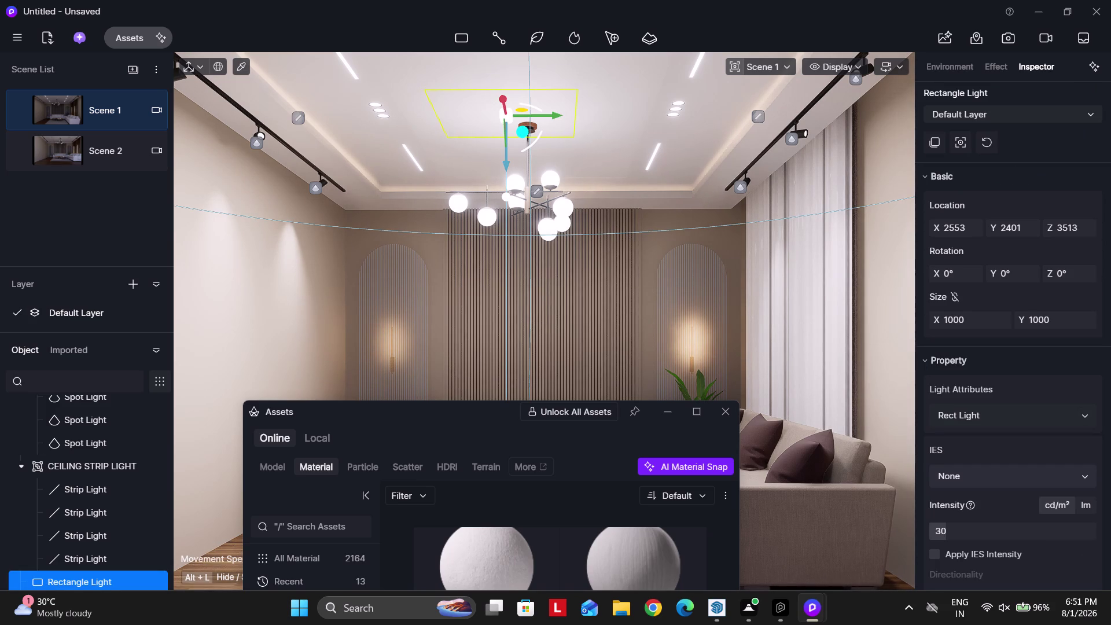
Reselect the ceiling rectangle light, set intensity to 20 then 15, and select a wall.
click(963, 543)
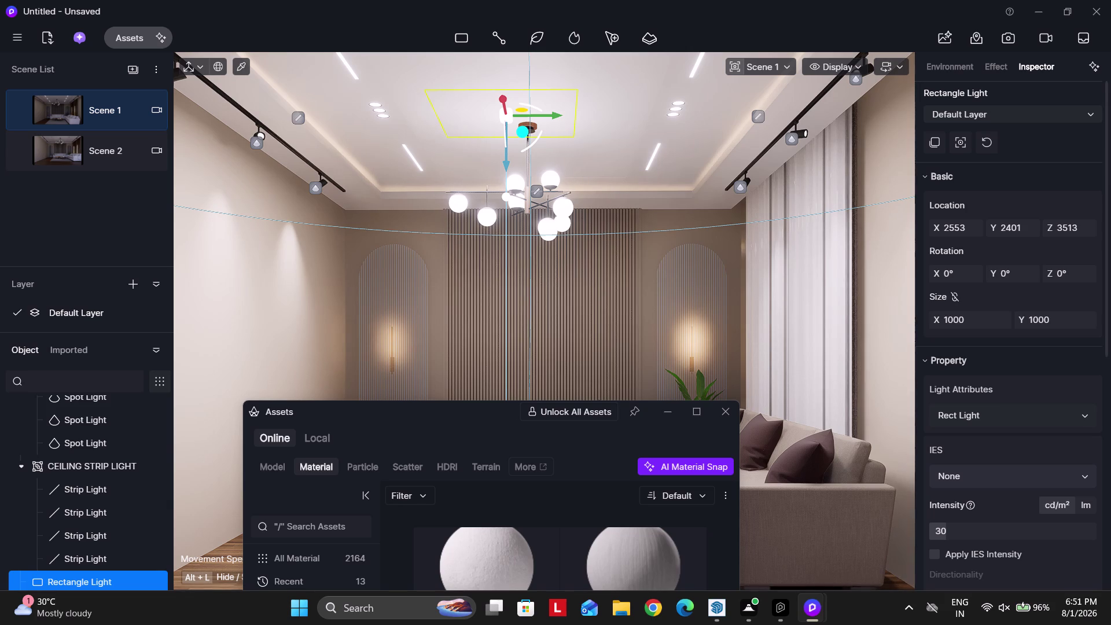
click(950, 535)
text(20)
key(Return)
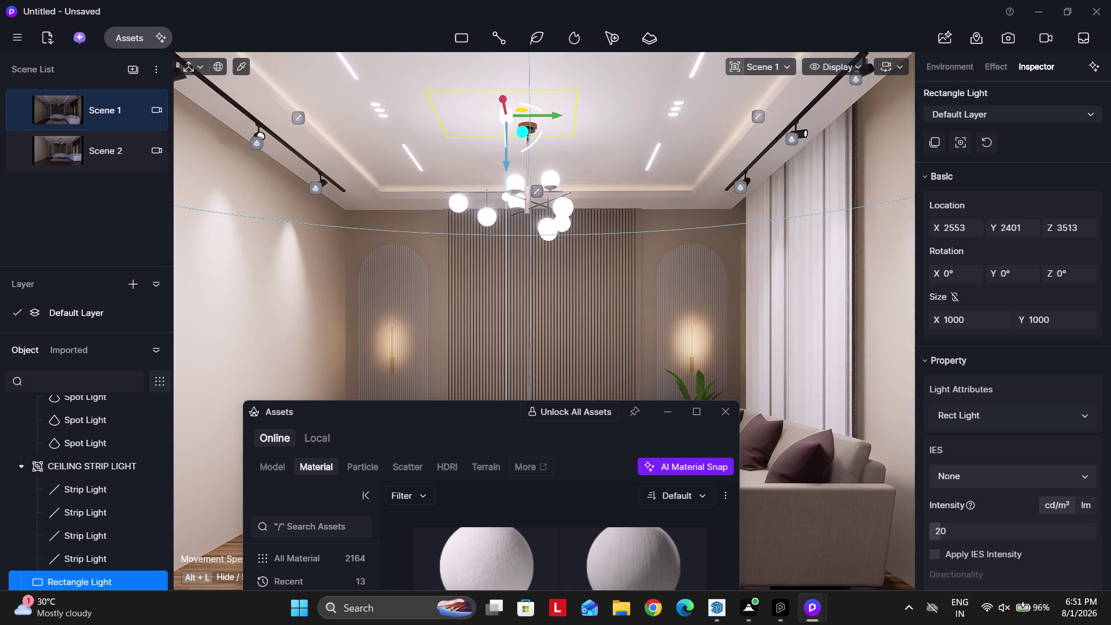
click(979, 523)
text(15)
key(Return)
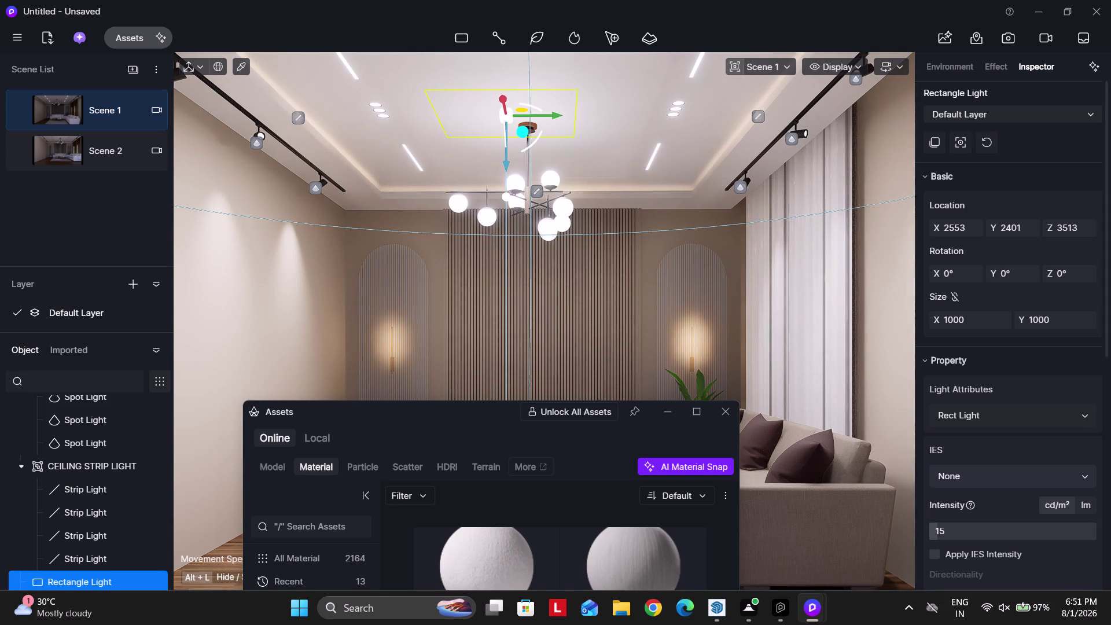
click(549, 242)
click(582, 295)
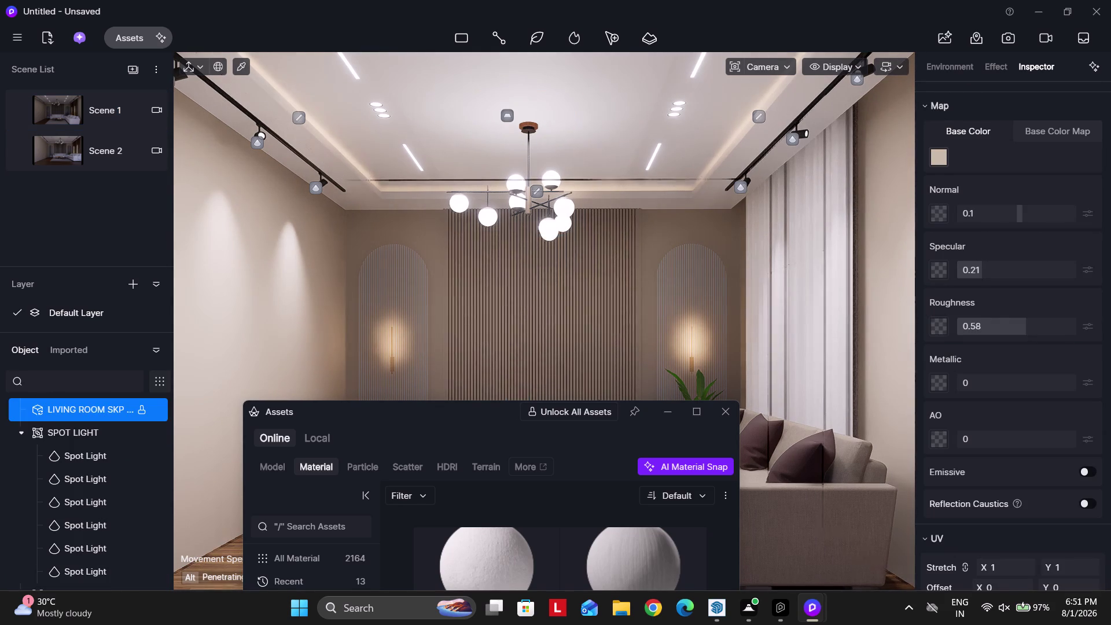
Select the arched slat panel and move the Assets window aside.
click(507, 118)
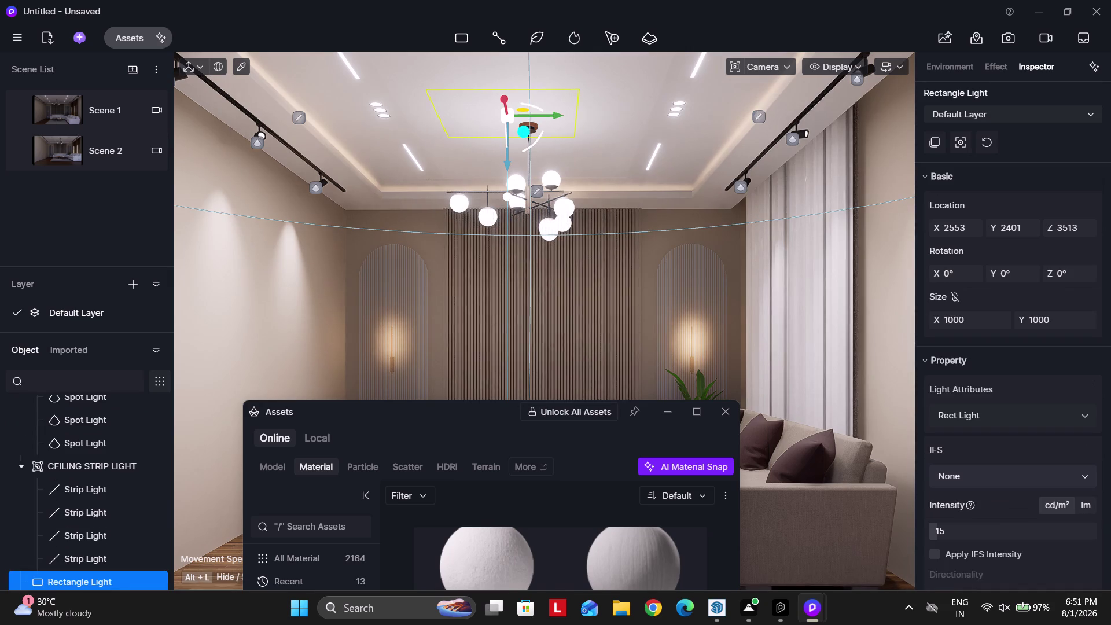
click(665, 289)
drag(438, 408, 805, 173)
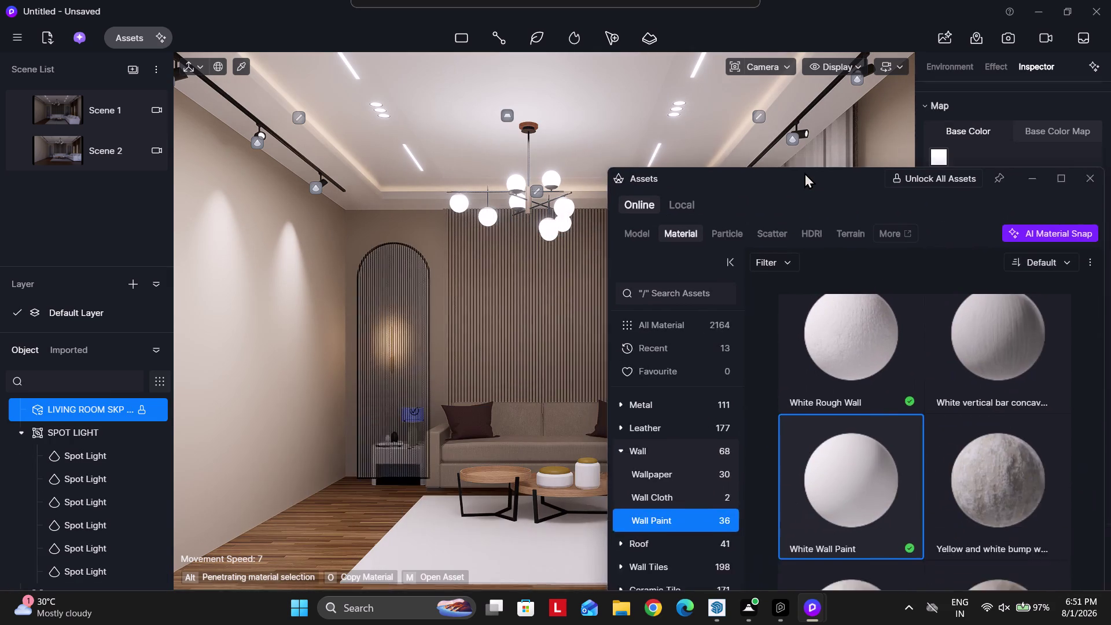
drag(805, 172, 919, 147)
Frame the feature wall and sconces, then pick the slatted wall's material.
scroll(up, 3)
scroll(up, 3)
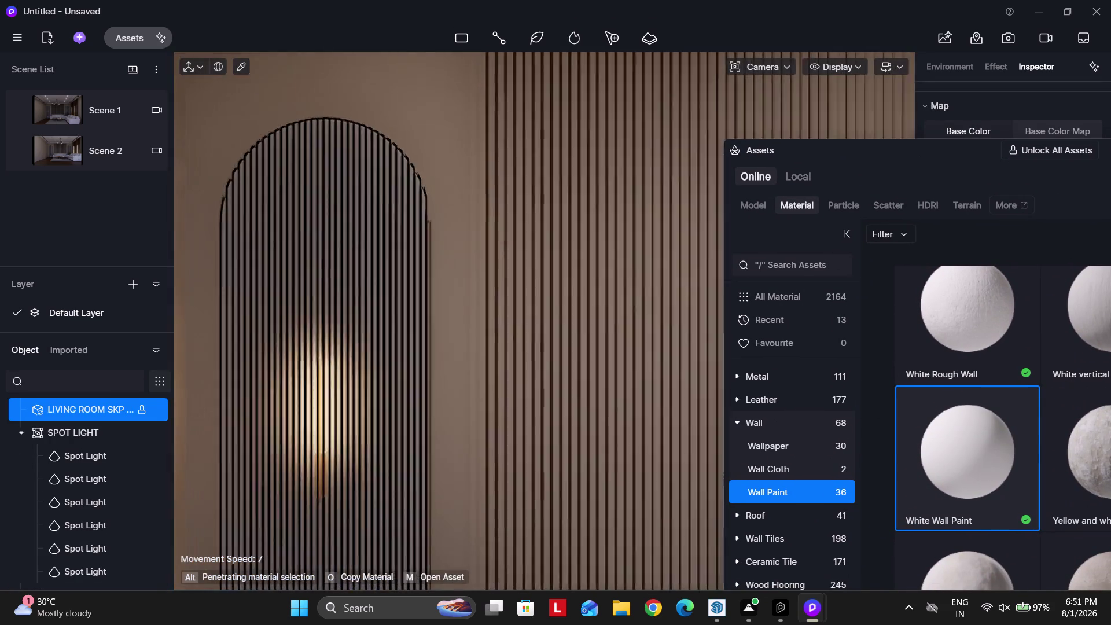
scroll(up, 3)
scroll(up, 3)
scroll(up, 3)
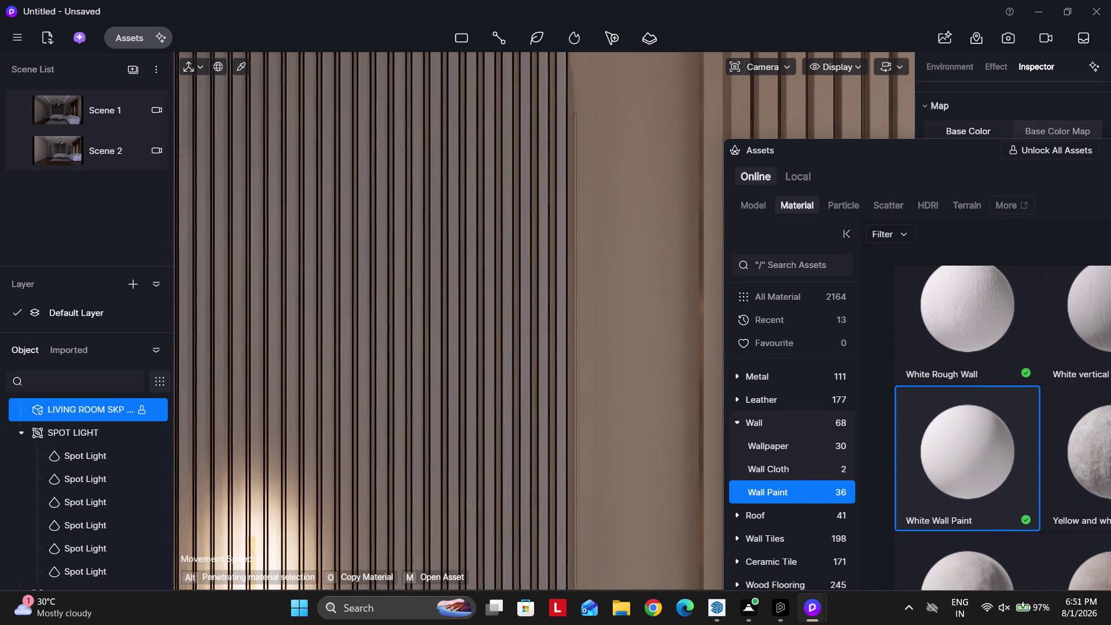
scroll(up, 3)
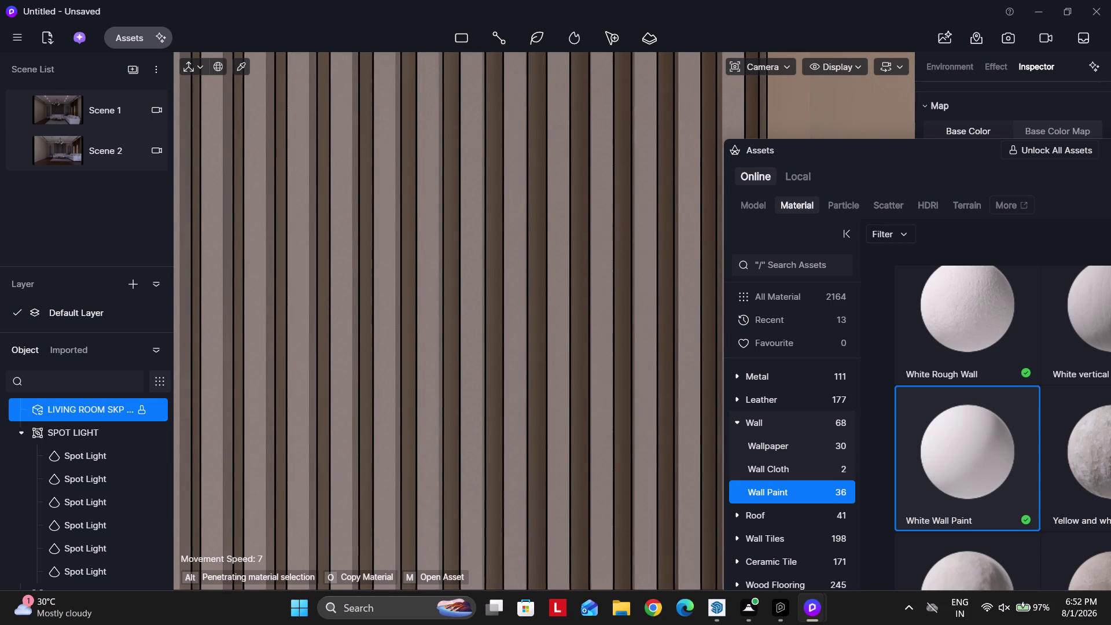
scroll(down, 3)
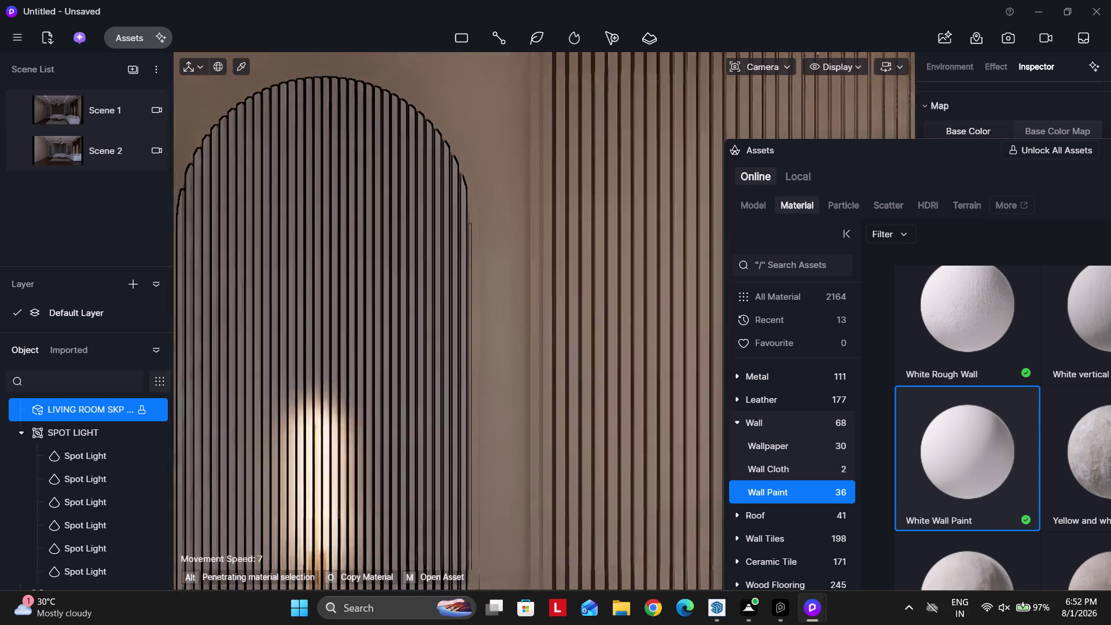
scroll(down, 3)
right_drag(433, 330, 421, 331)
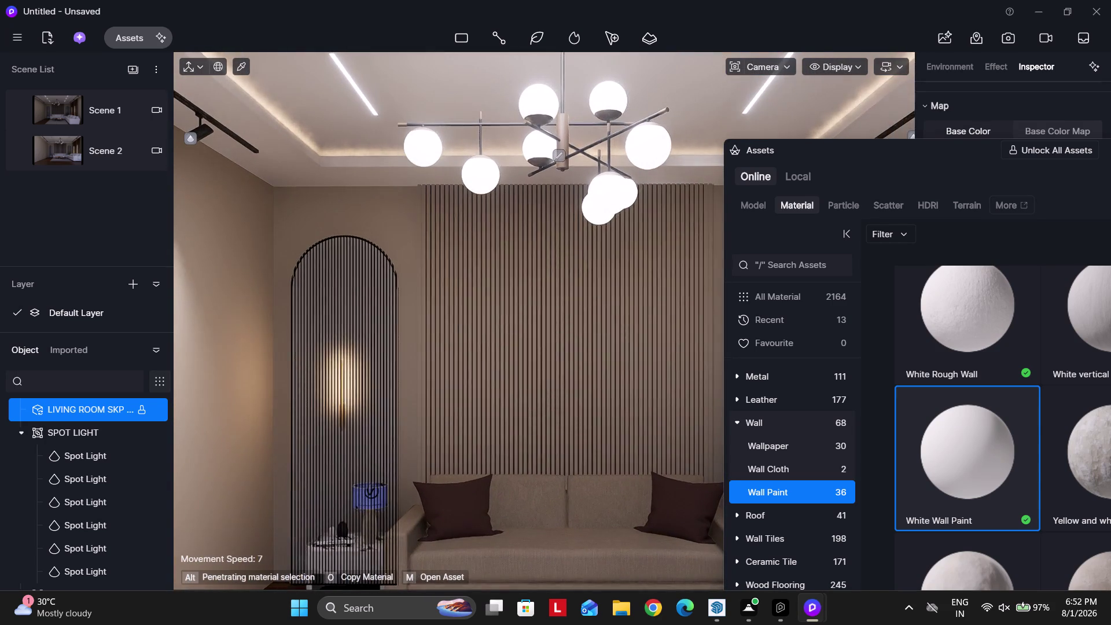
right_drag(421, 331, 420, 331)
scroll(down, 3)
right_drag(468, 343, 482, 347)
scroll(up, 3)
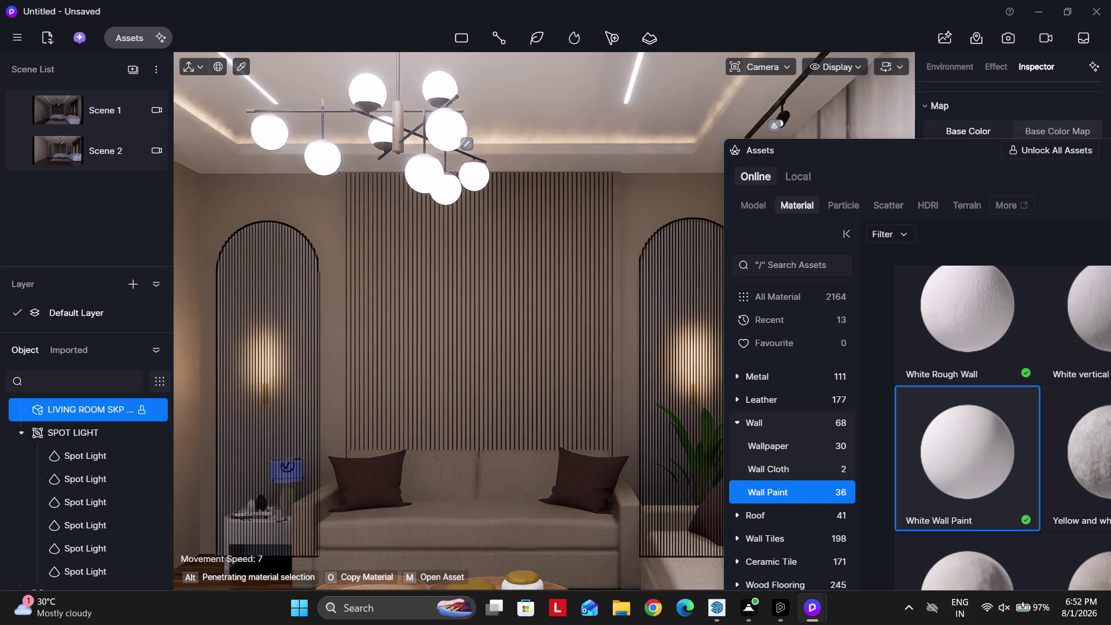
drag(963, 146, 521, 510)
click(243, 62)
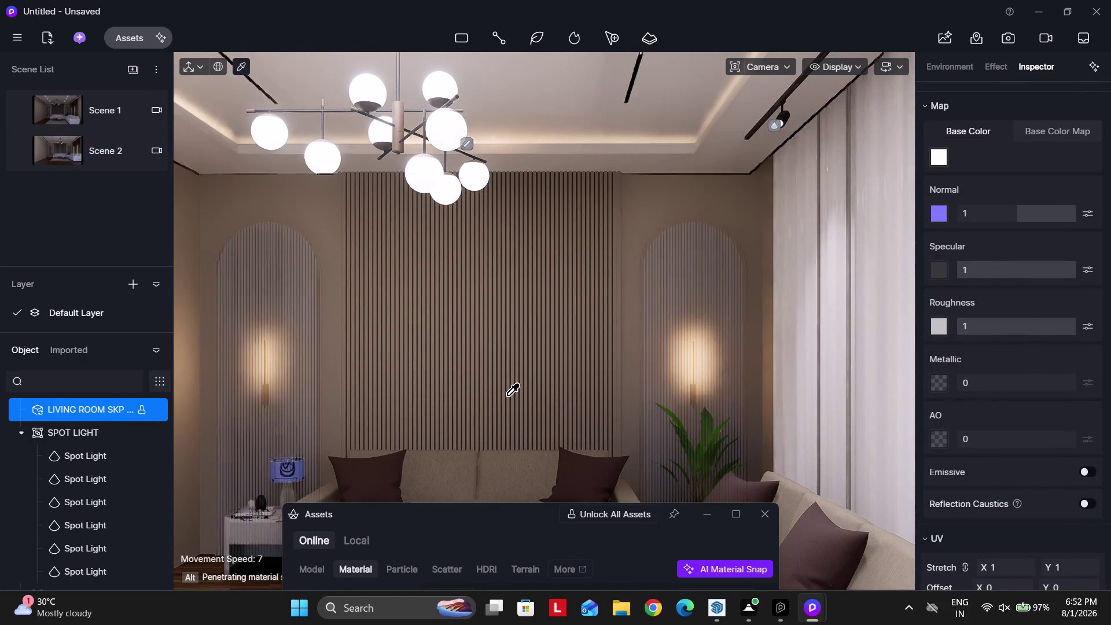
Fly the camera along the slatted wall and sample the slat material.
scroll(up, 3)
click(417, 313)
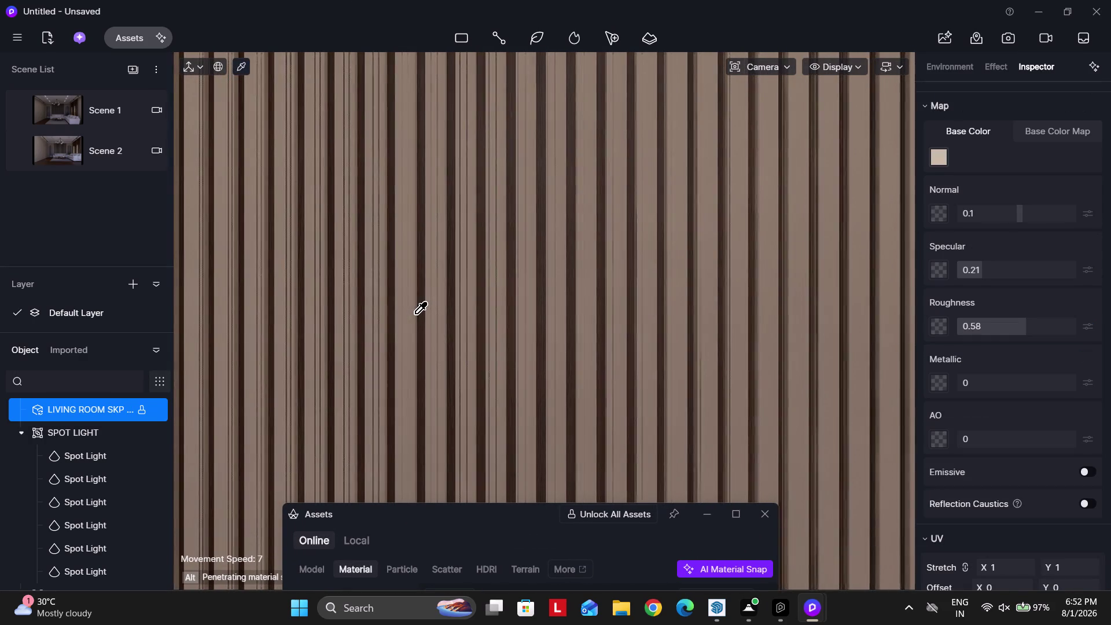
scroll(down, 3)
key(a)
key(a)
key(a)
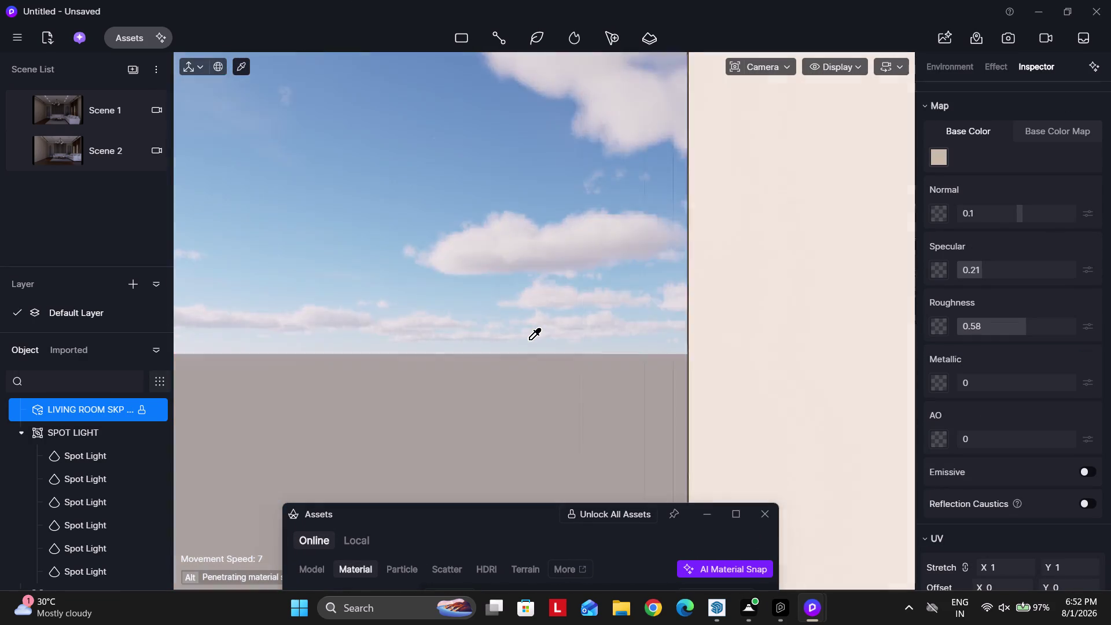
text(ddddd)
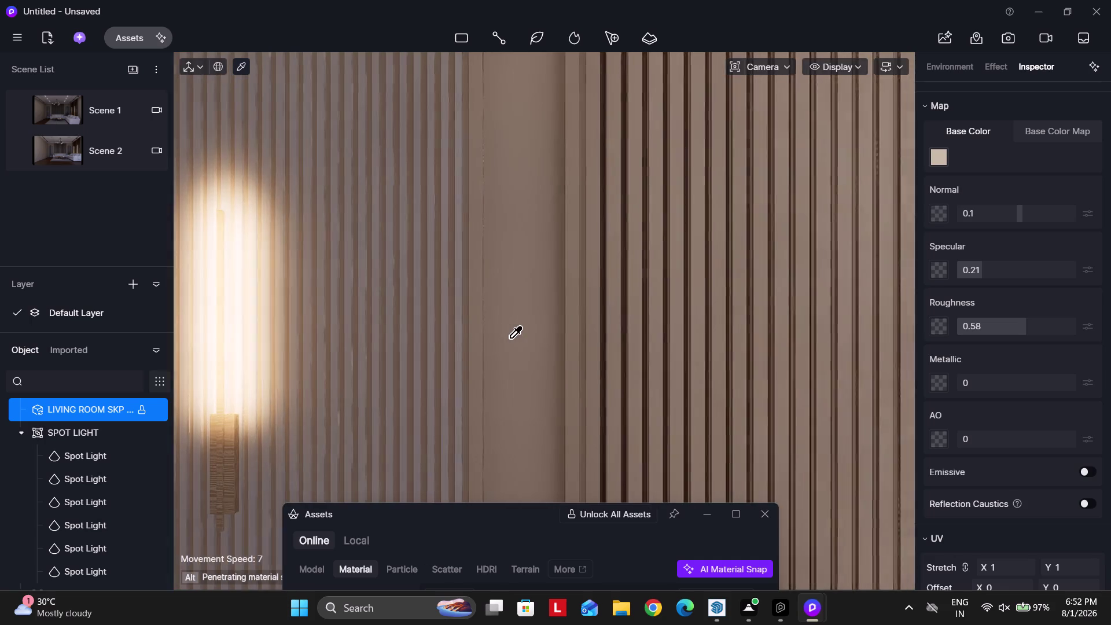
scroll(up, 3)
key(o)
key(o)
key(o)
click(418, 321)
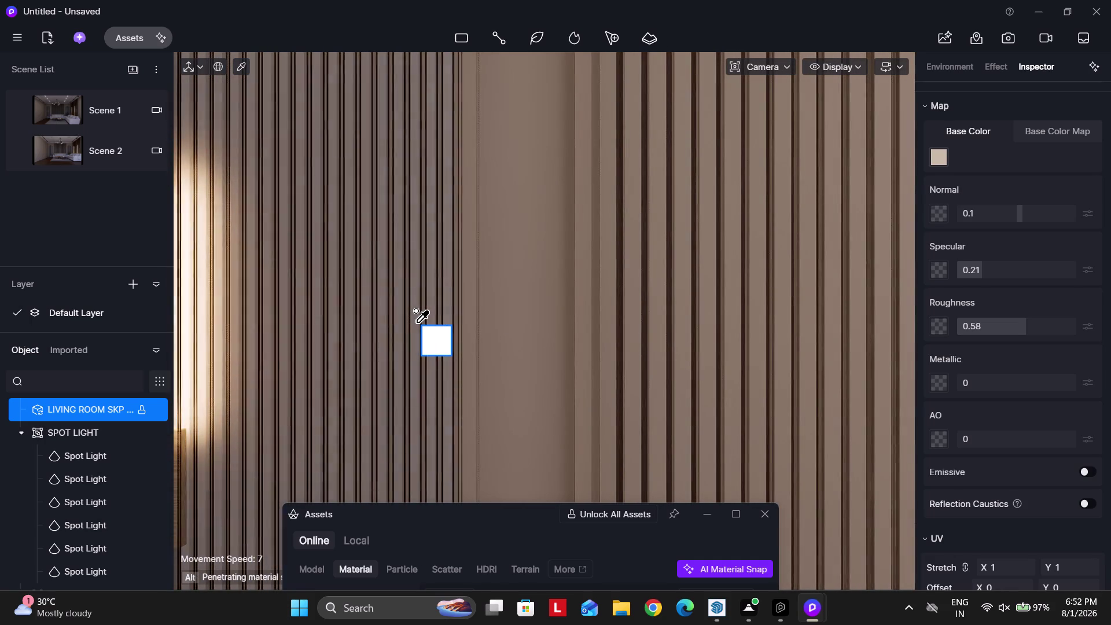
Move toward the right sconce and sample the slatted panel's material.
scroll(down, 3)
key(d)
key(d)
key(d)
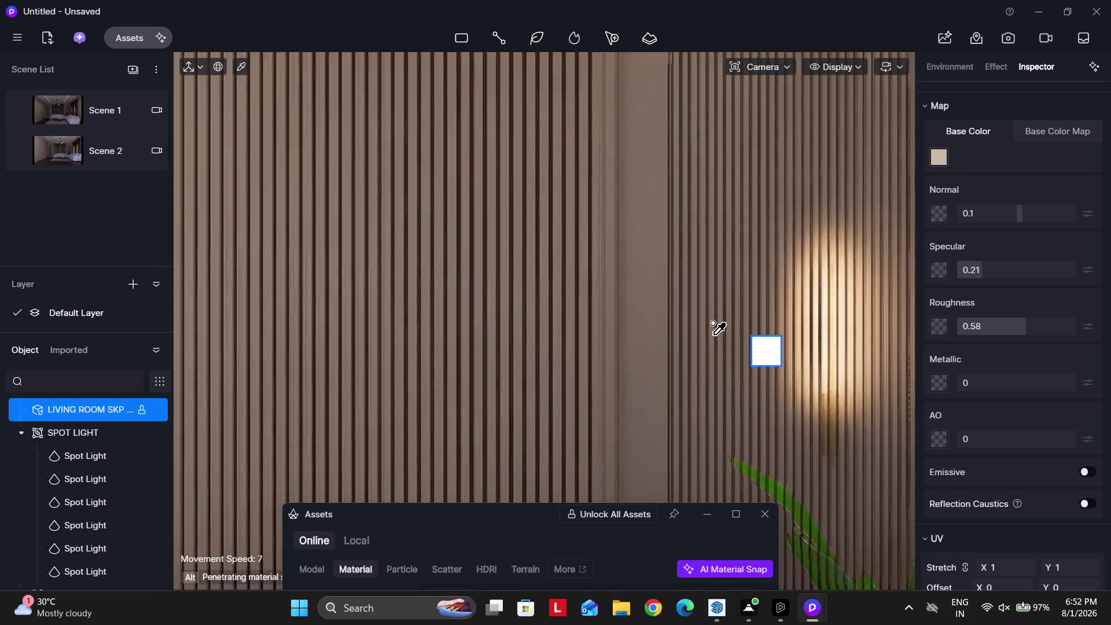
key(d)
key(d)
scroll(up, 3)
scroll(up, 3)
scroll(up, 3)
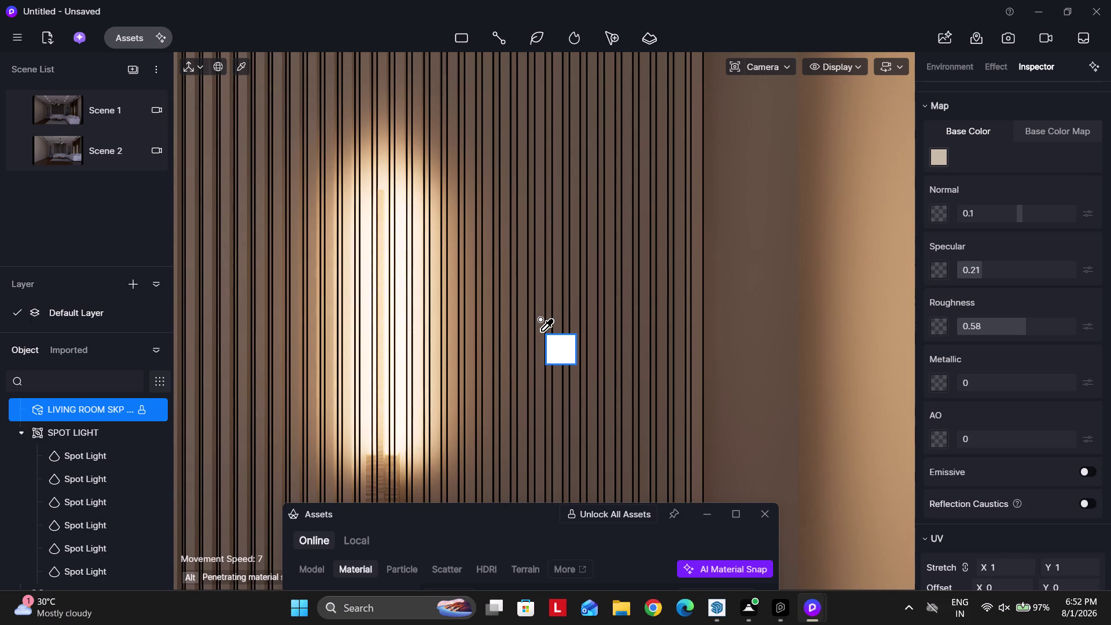
click(101, 108)
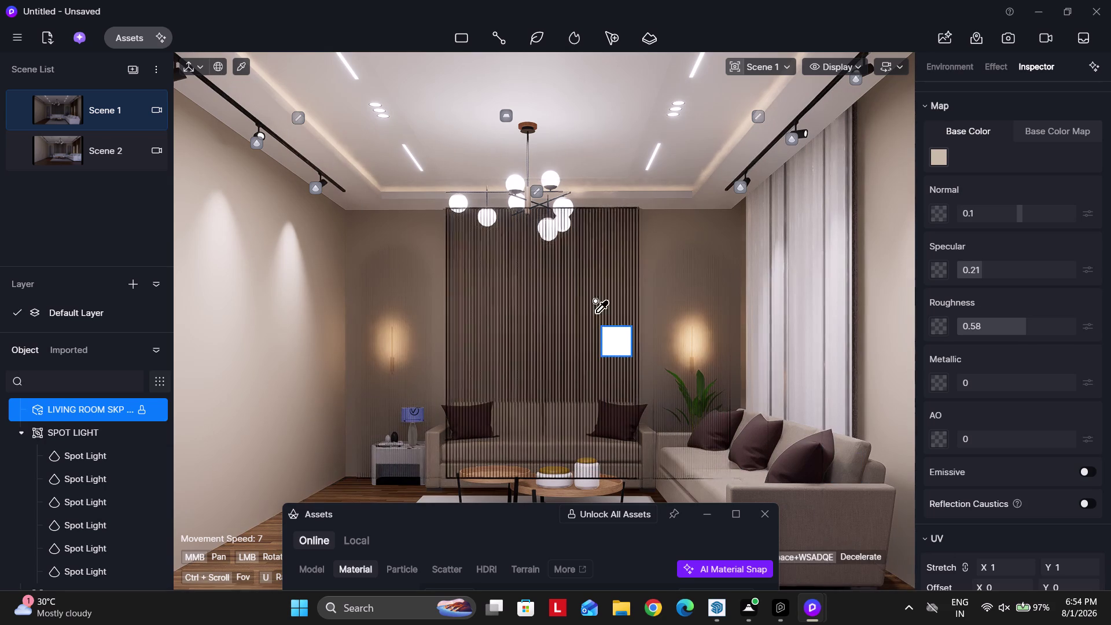
key(Escape)
key(Escape)
key(Escape)
key(Escape)
click(536, 190)
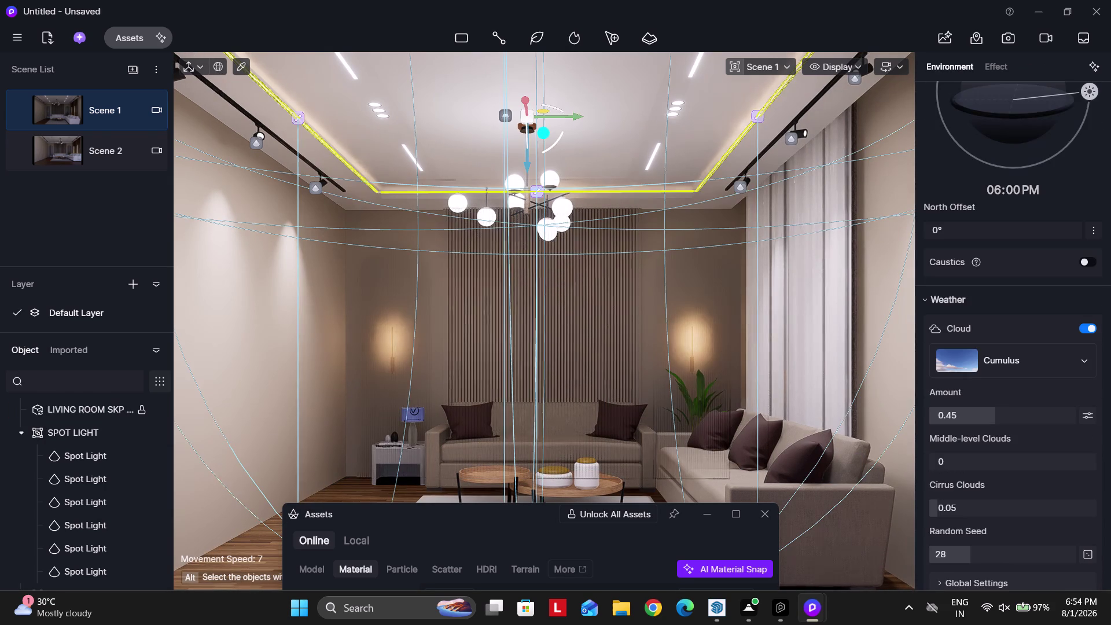
scroll(down, 3)
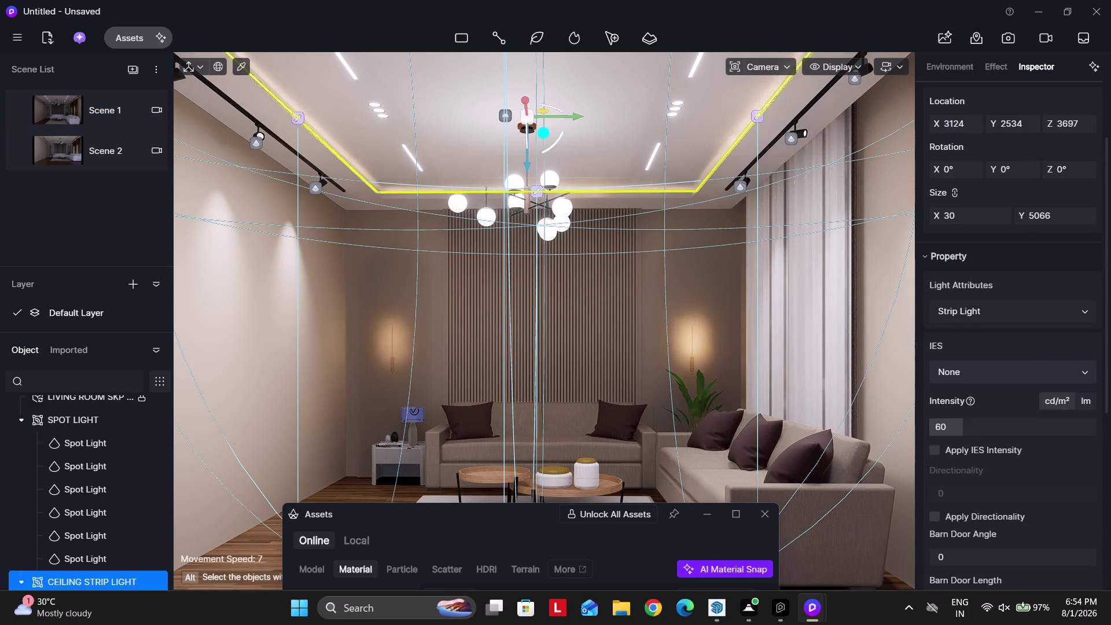
click(969, 430)
text(100)
key(Return)
key(Escape)
click(698, 260)
key(Escape)
key(Escape)
key(Escape)
key(Escape)
key(Escape)
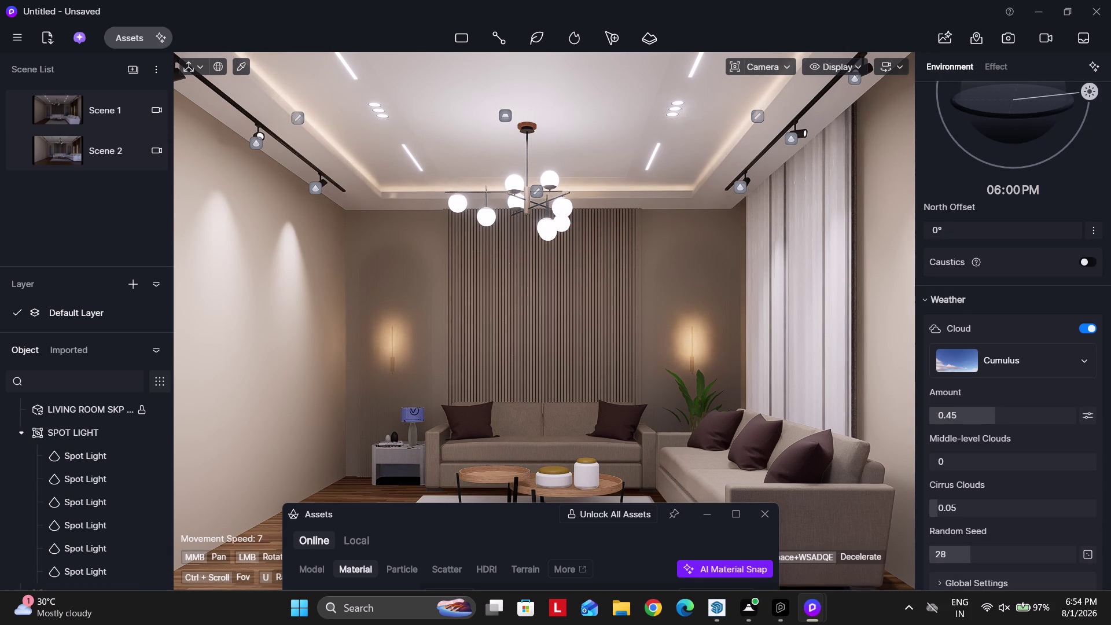
scroll(up, 3)
scroll(up, 3)
scroll(up, 3)
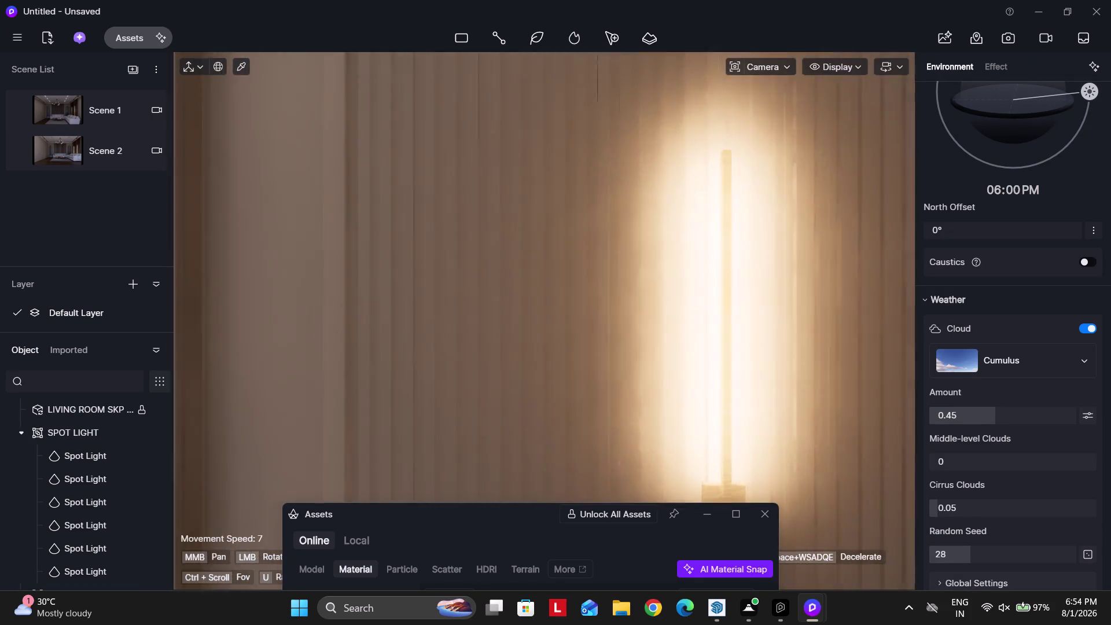
scroll(up, 3)
middle_drag(635, 328, 683, 329)
scroll(down, 3)
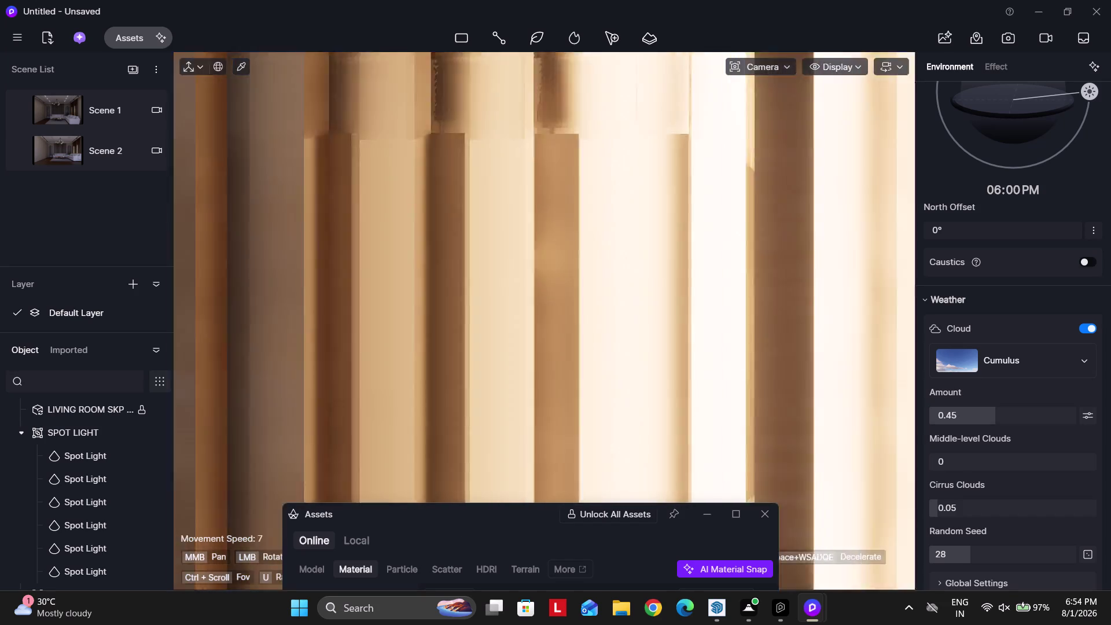
key(a)
right_drag(569, 368, 205, 368)
key(a)
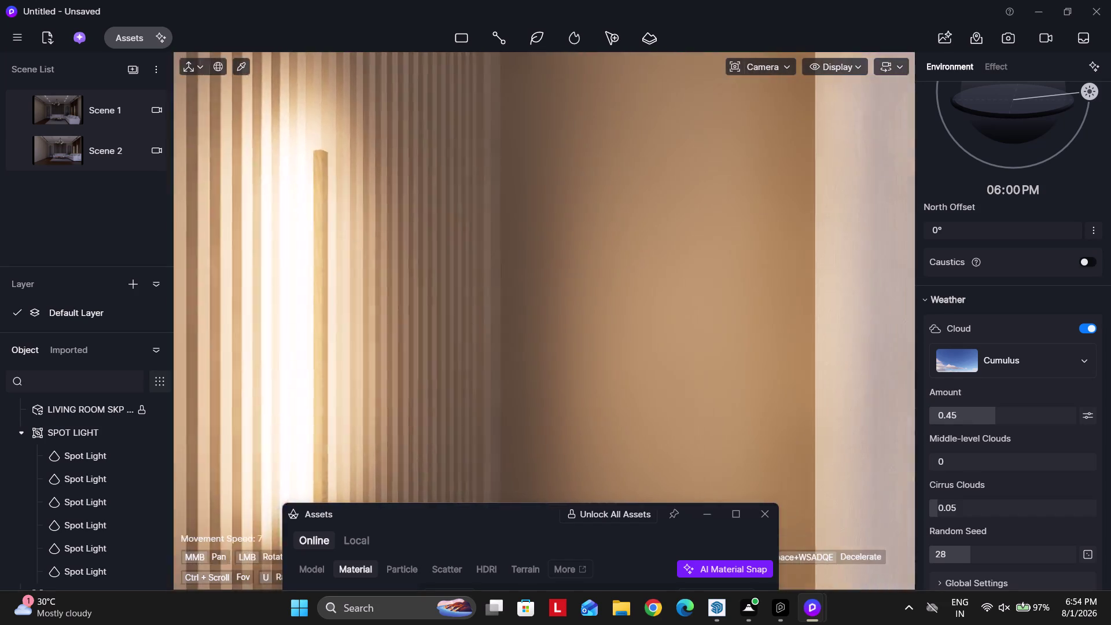
right_drag(166, 369, 279, 384)
text(dw)
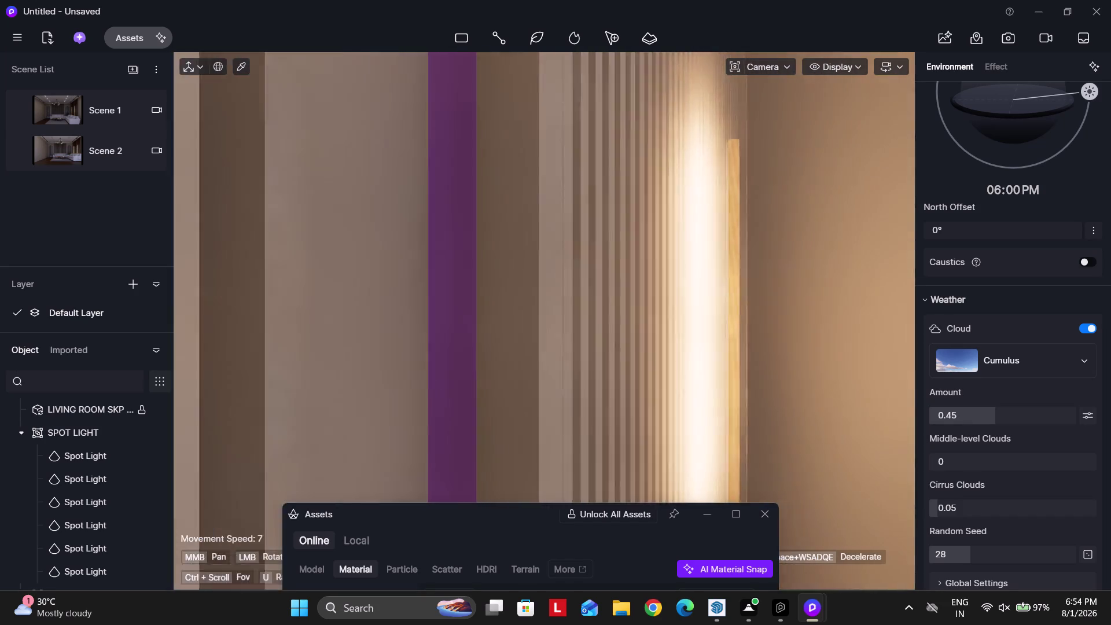
key(w)
right_drag(588, 378, 644, 374)
text(w)
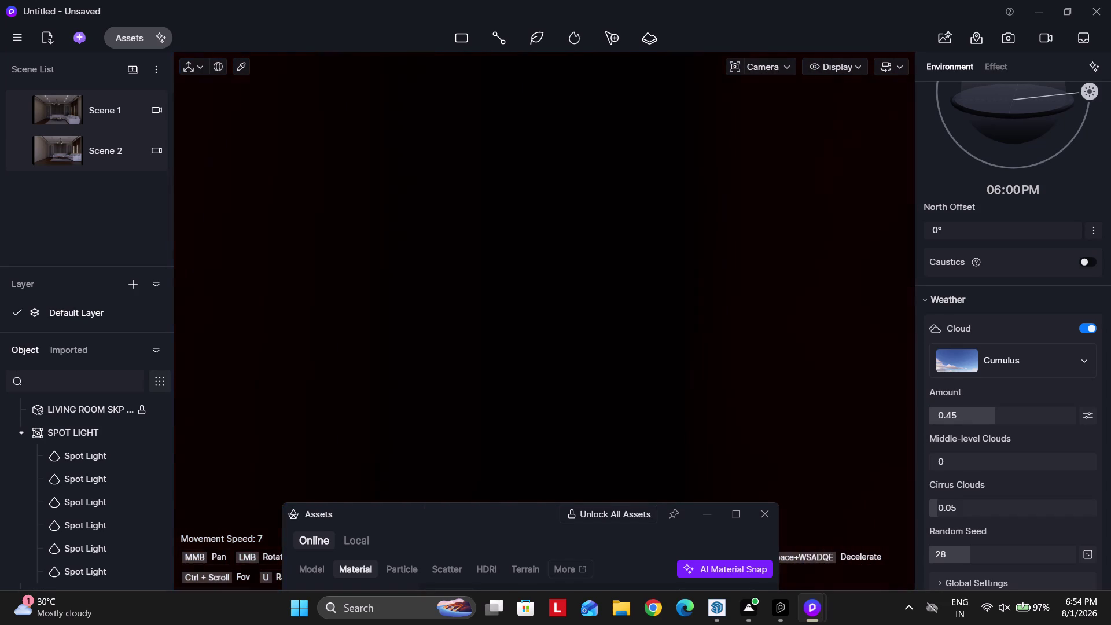
text(d)
scroll(down, 3)
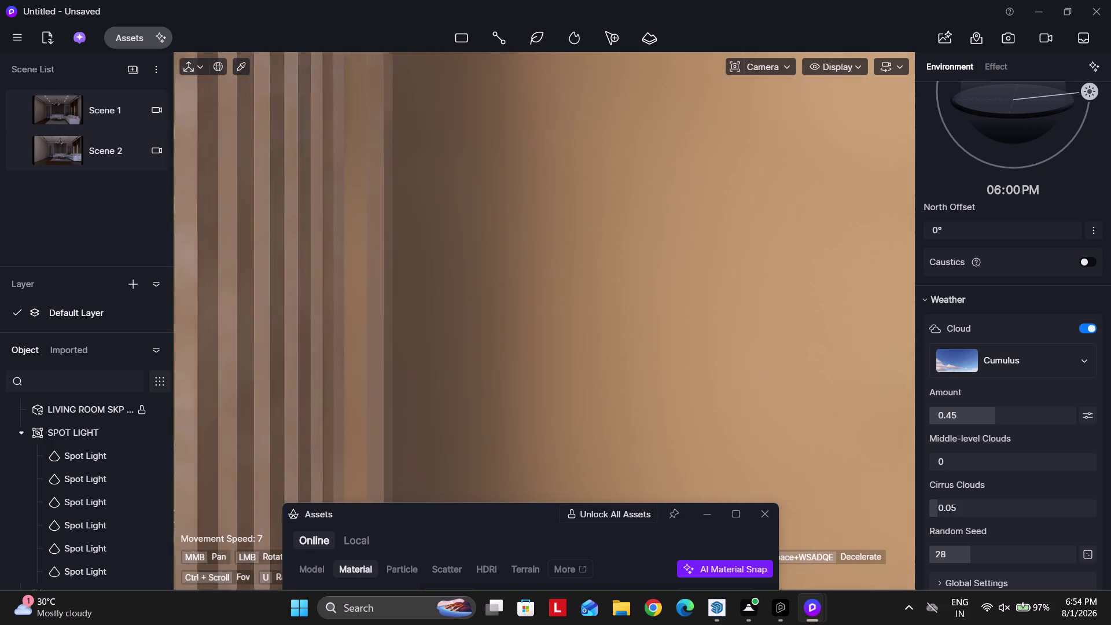
scroll(down, 3)
right_drag(597, 357, 320, 343)
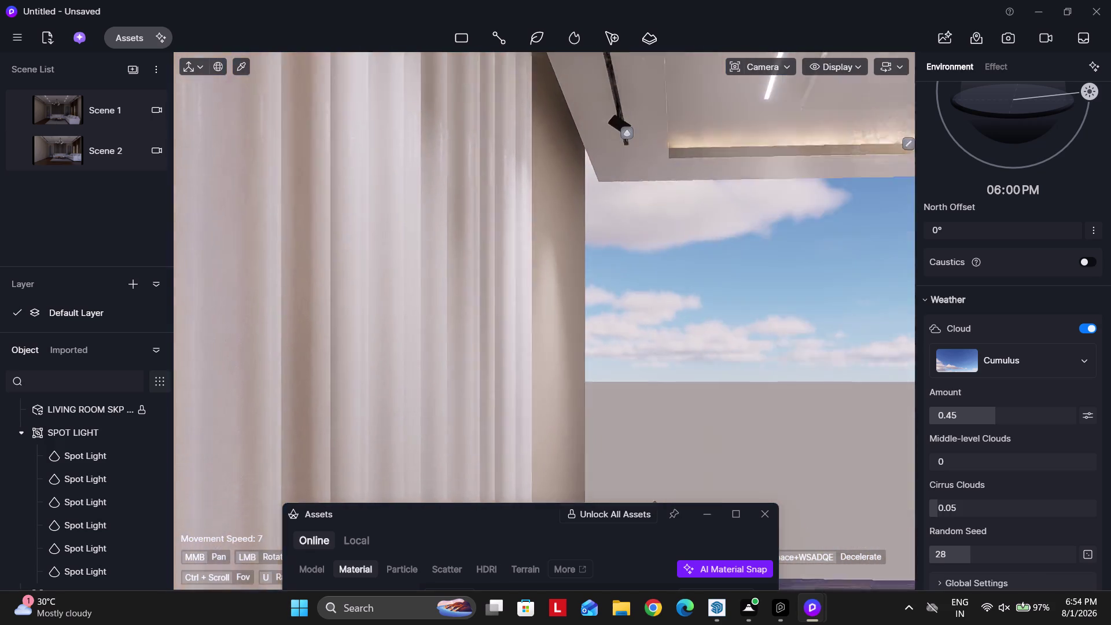
right_drag(319, 344, 394, 398)
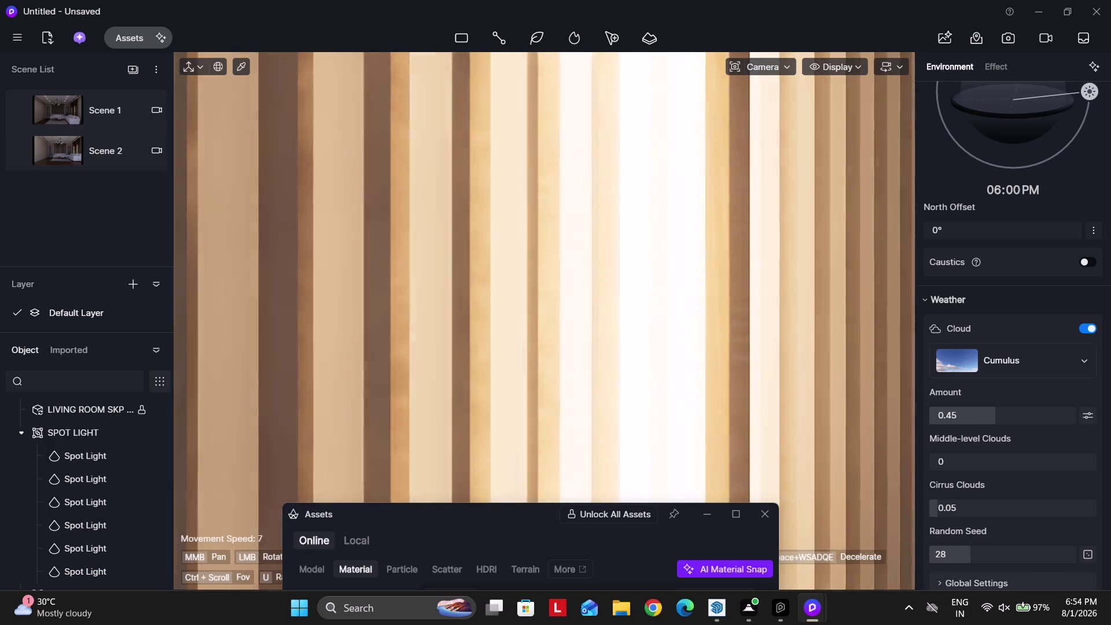
right_drag(395, 399, 390, 404)
scroll(up, 3)
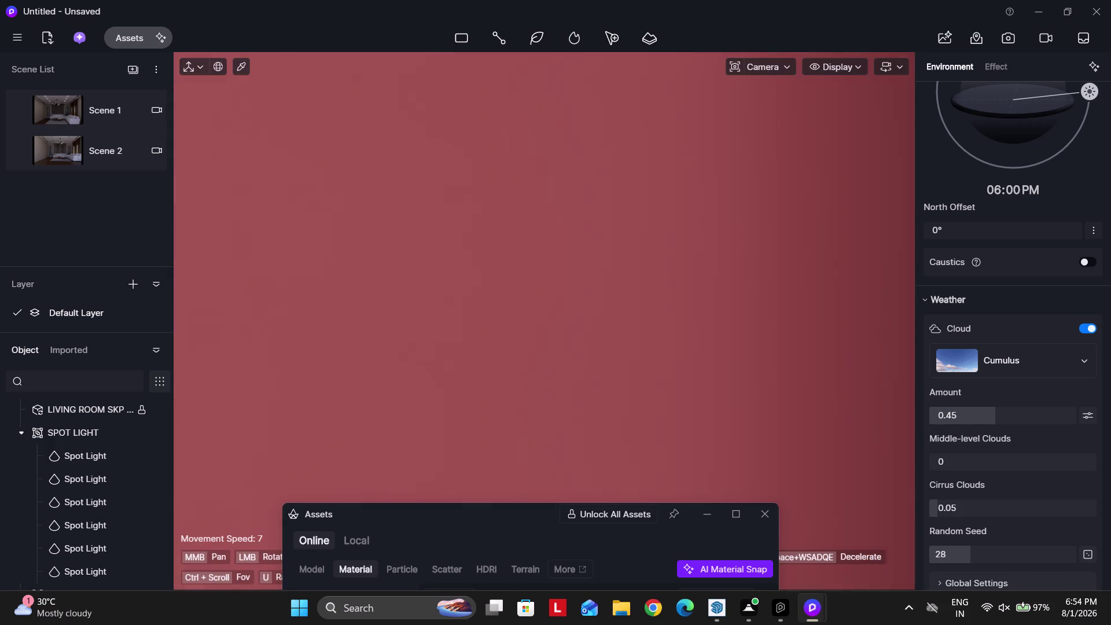
scroll(down, 3)
right_drag(675, 342, 736, 343)
key(a)
key(space)
text(d)
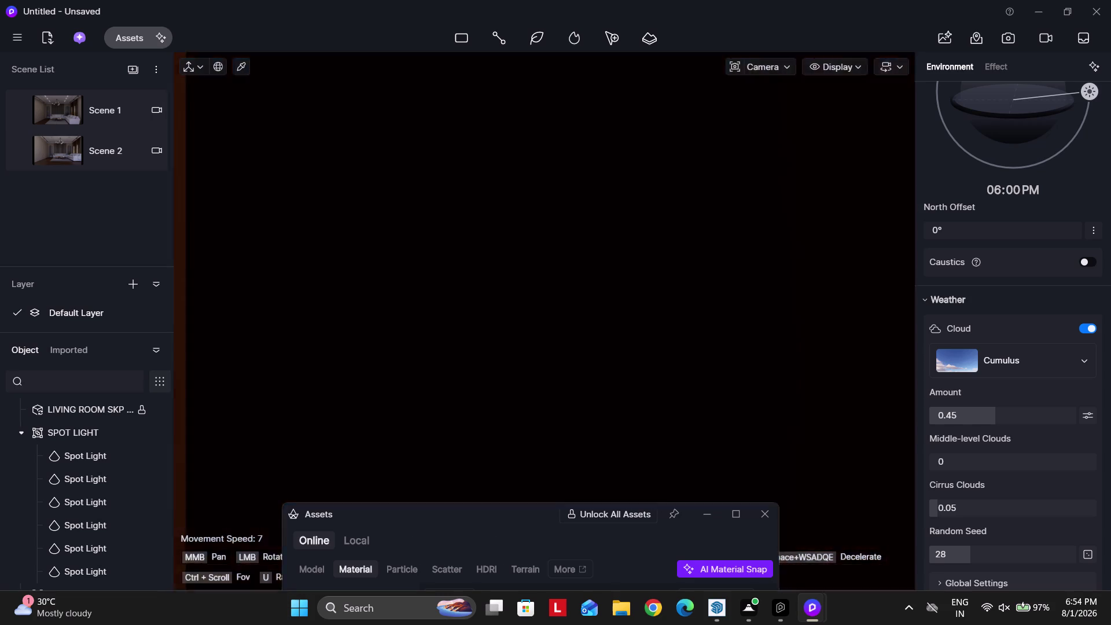
text(da)
right_drag(689, 343, 837, 335)
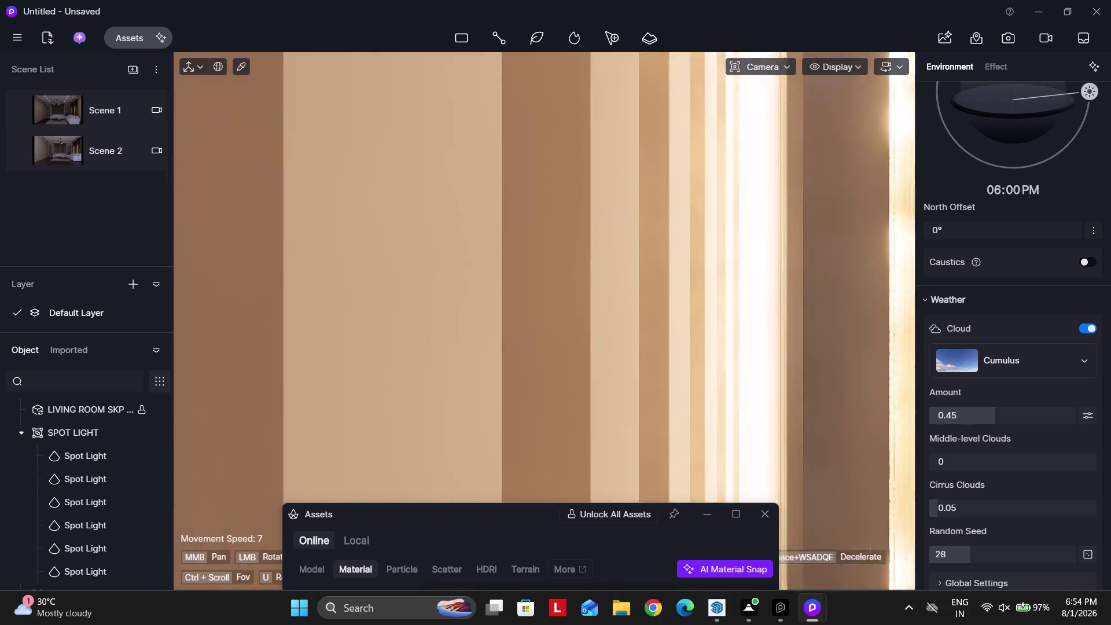
right_drag(836, 334, 878, 335)
scroll(up, 3)
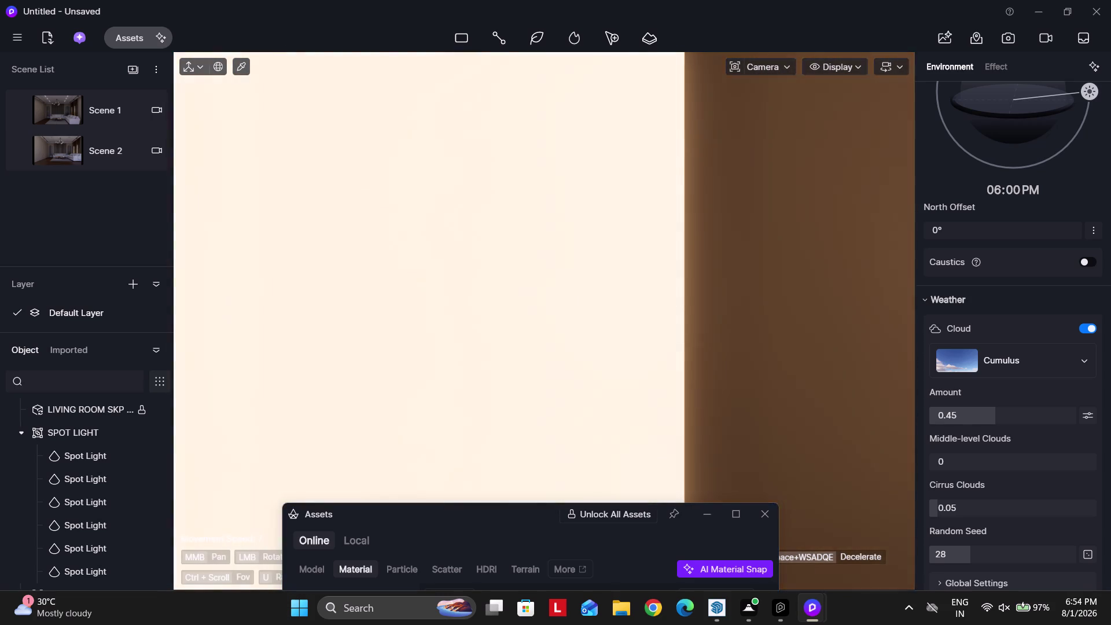
scroll(down, 3)
right_drag(528, 346, 711, 340)
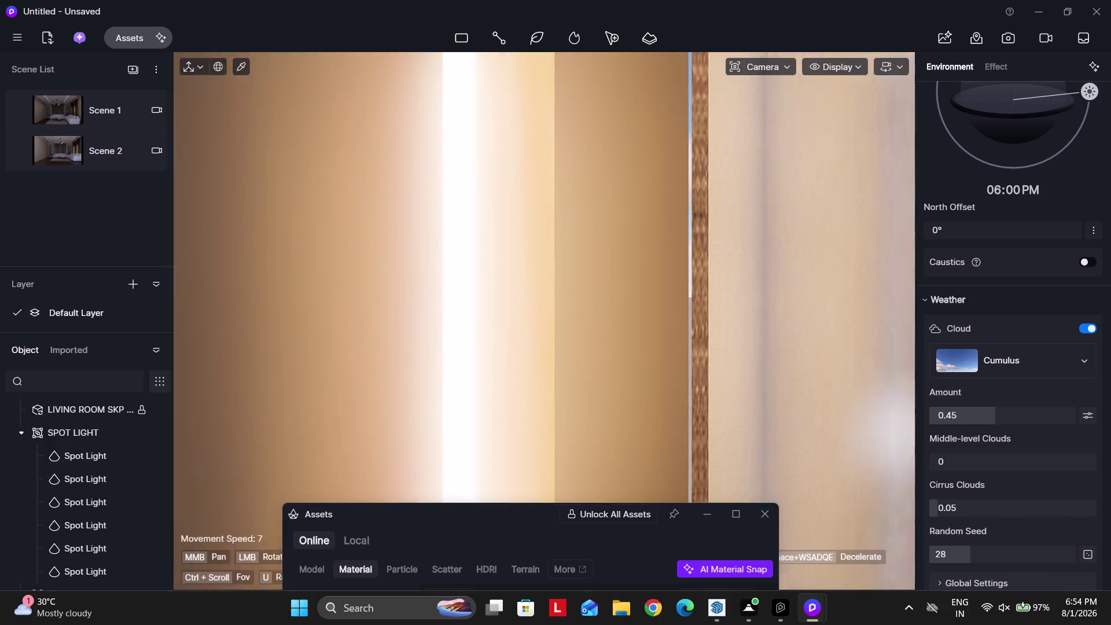
right_drag(710, 340, 696, 342)
key(a)
right_drag(488, 367, 537, 360)
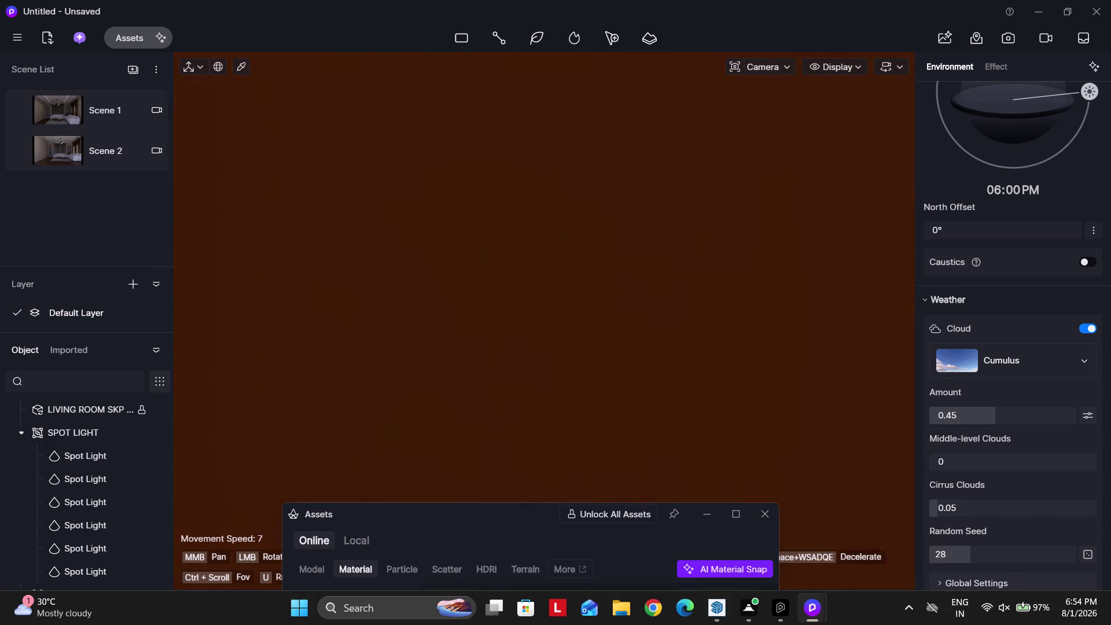
right_drag(536, 361, 605, 357)
key(space)
text(w)
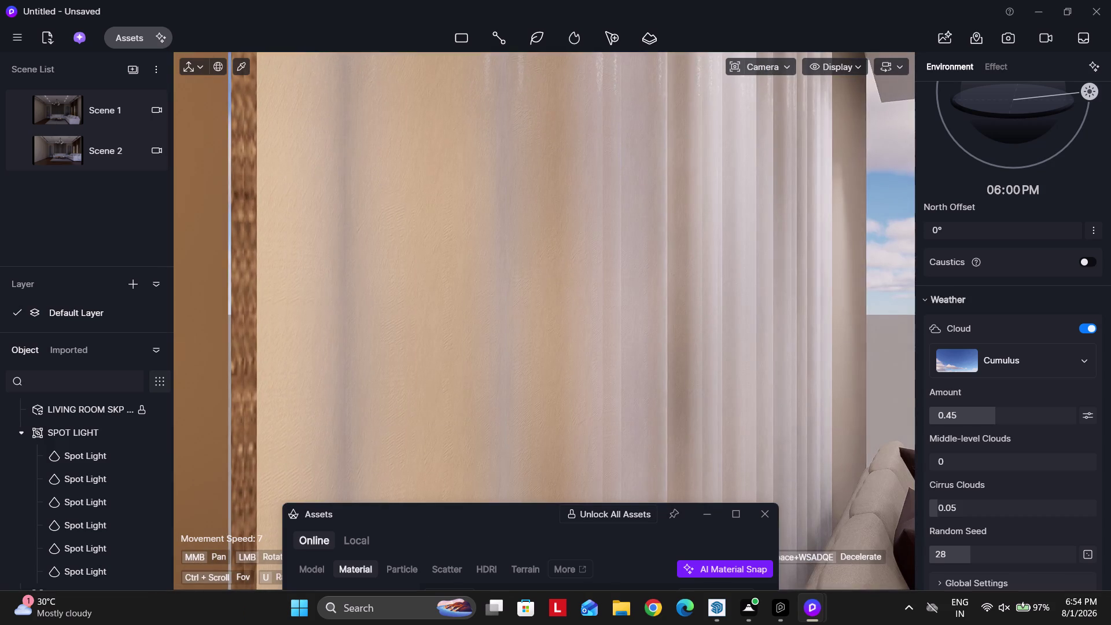
right_click(490, 367)
text(ss)
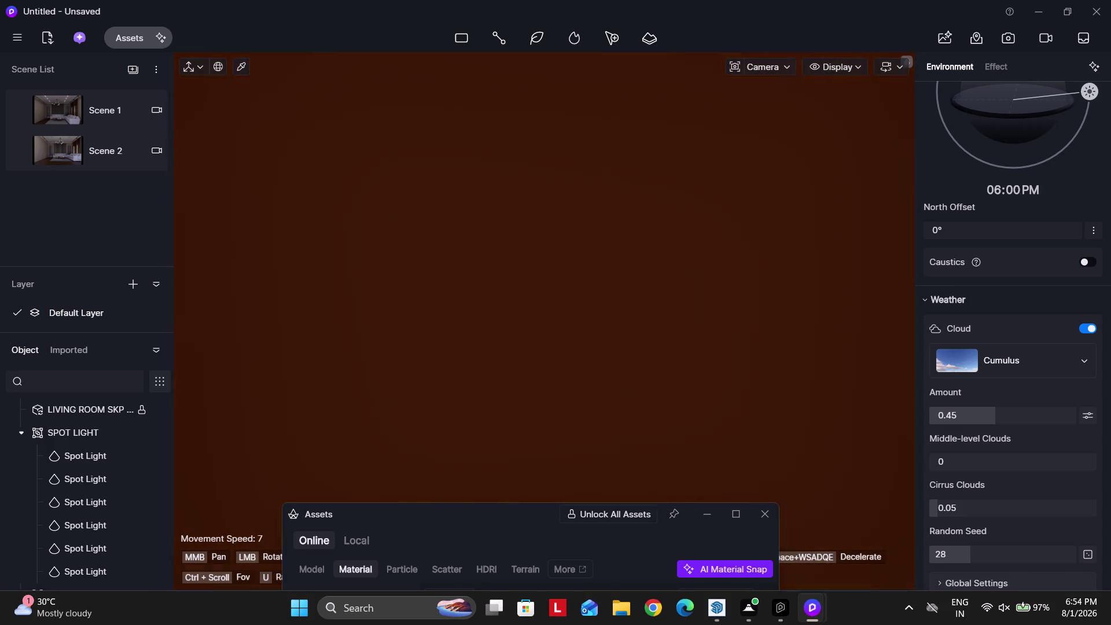
text(dd)
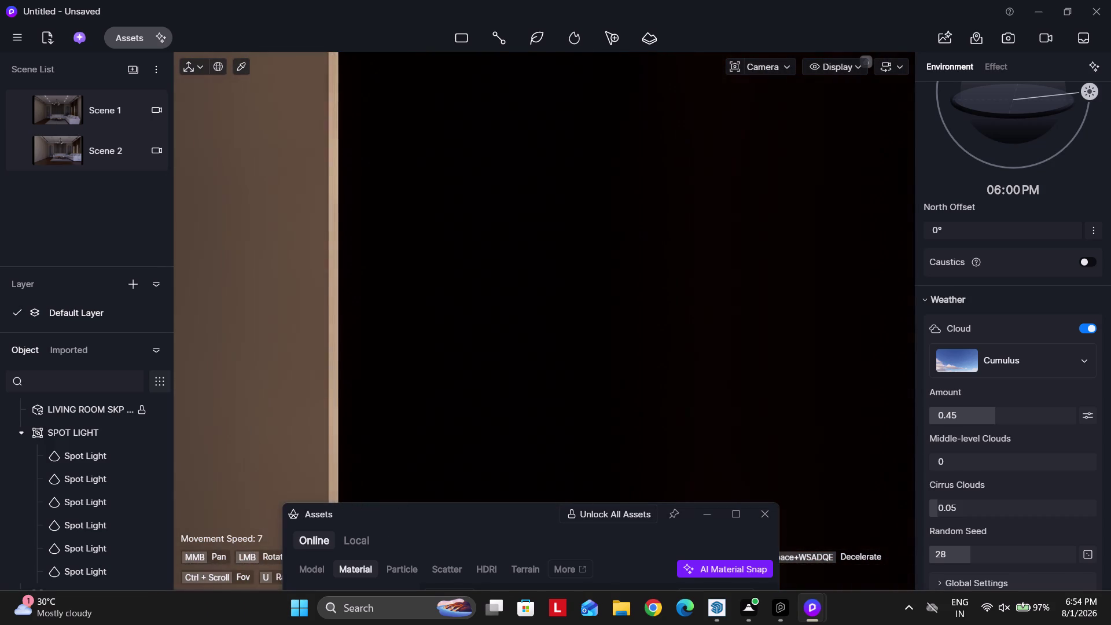
key(w)
right_click(549, 356)
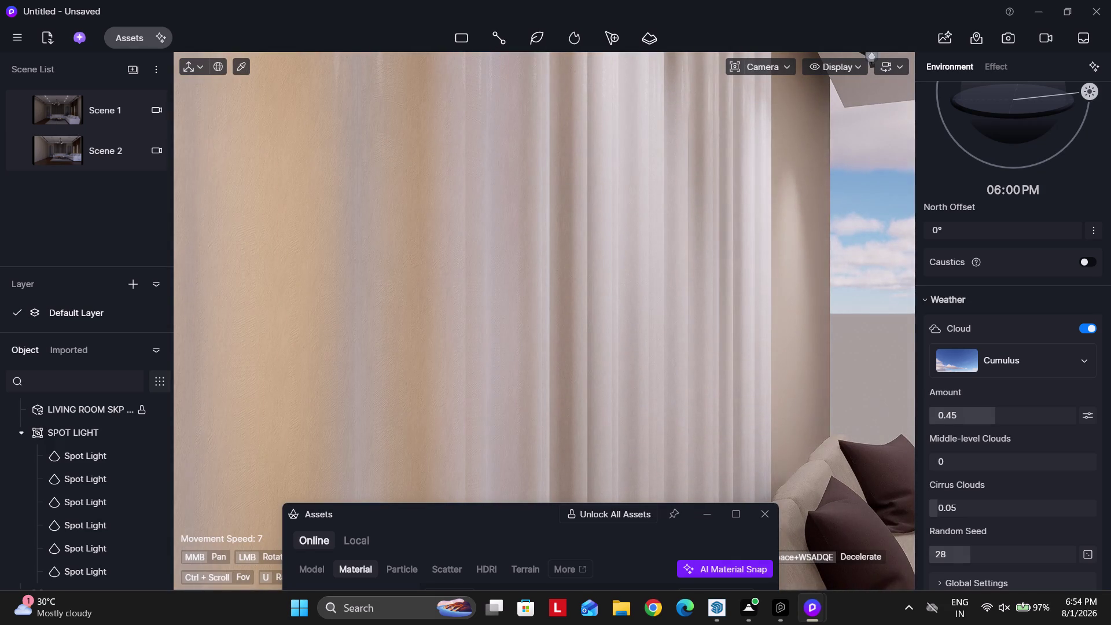
key(a)
key(a)
right_drag(541, 352, 332, 387)
key(s)
key(s)
key(space)
key(space)
key(space)
right_drag(696, 324, 453, 339)
scroll(down, 3)
click(106, 114)
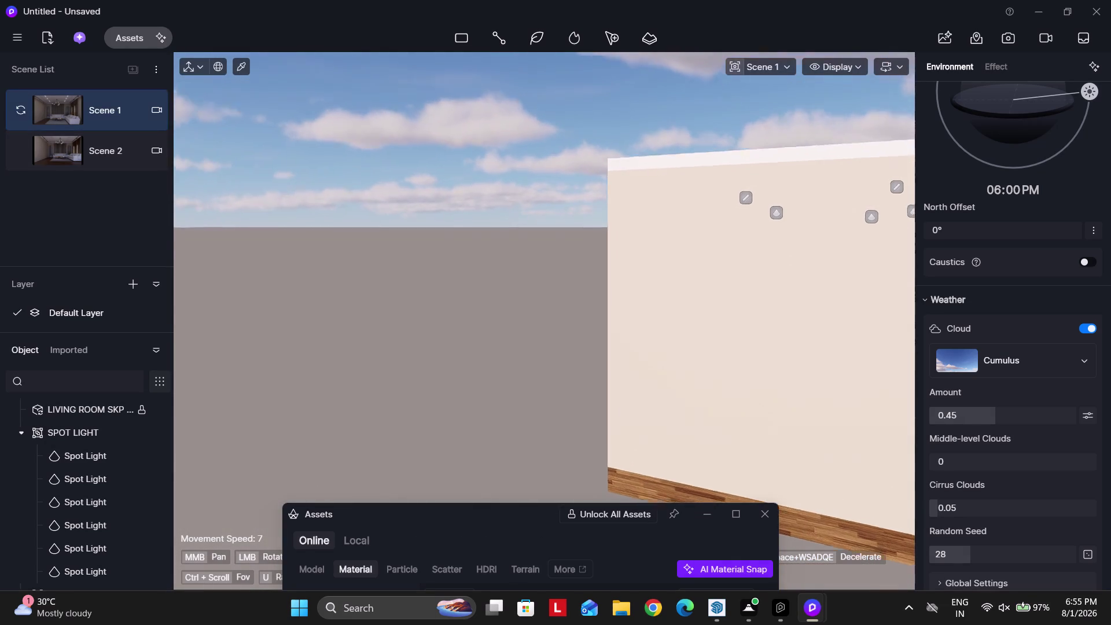
scroll(up, 3)
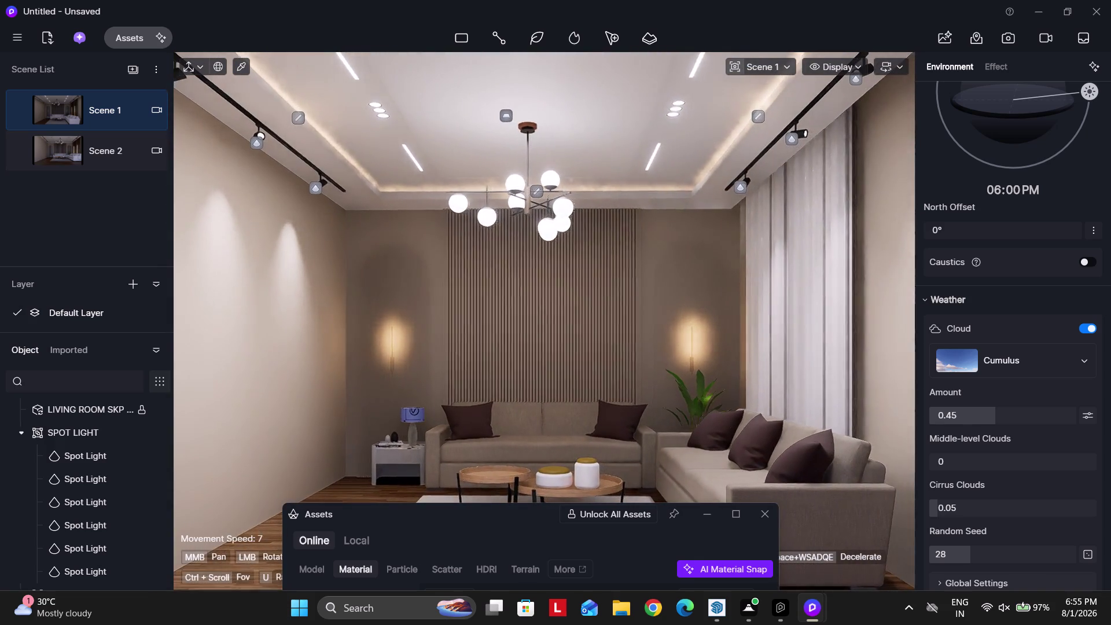
scroll(up, 3)
key(d)
key(d)
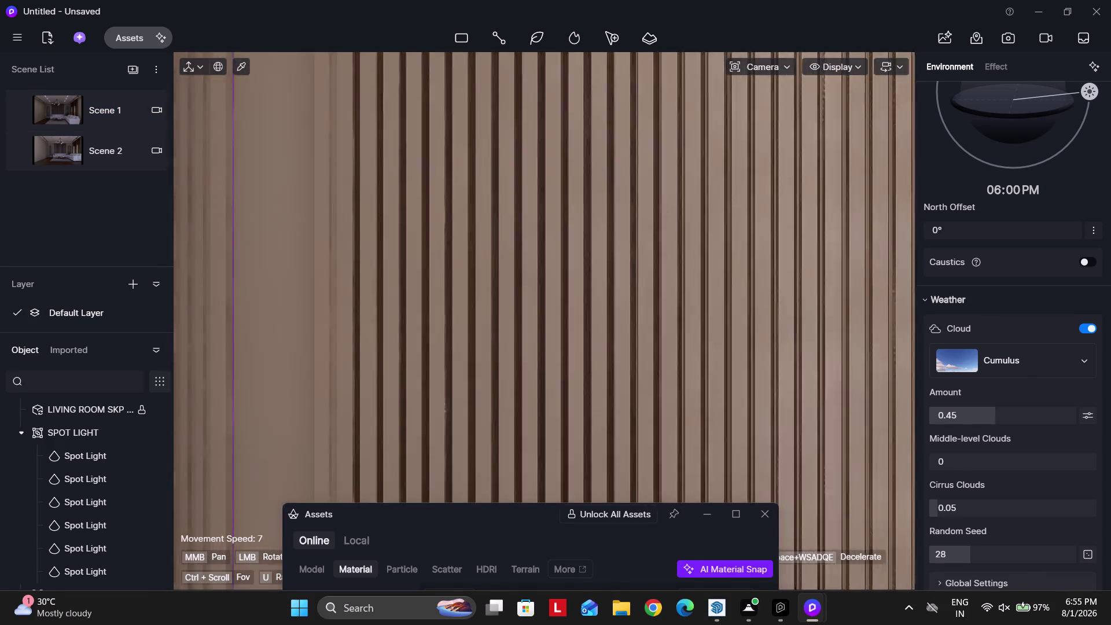
right_drag(502, 393, 203, 371)
scroll(up, 3)
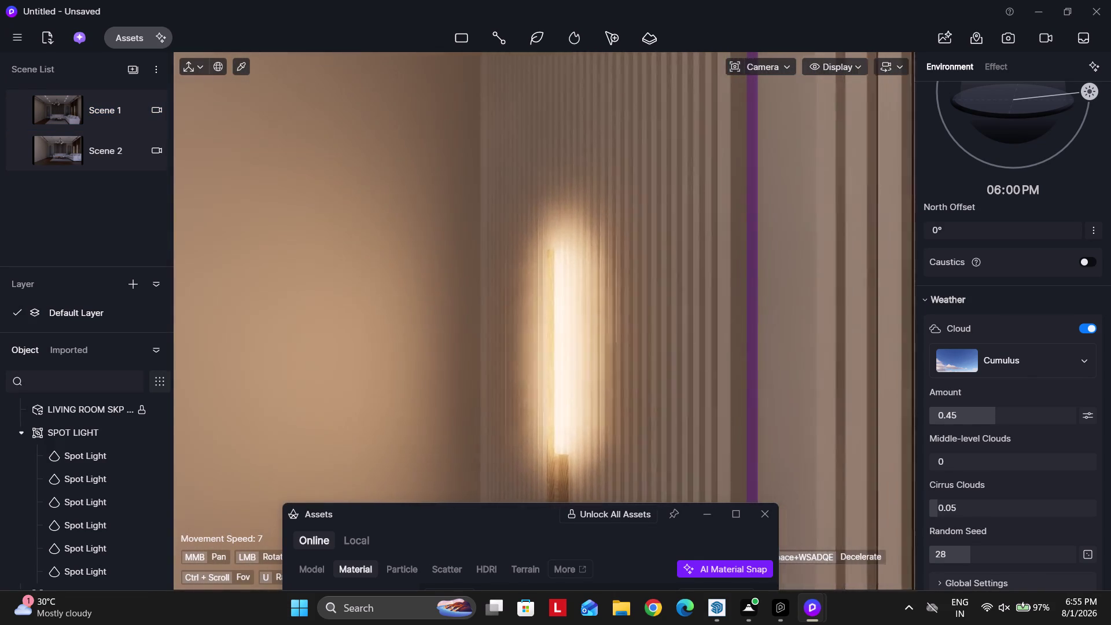
scroll(up, 3)
scroll(up, 3)
right_drag(519, 409, 510, 406)
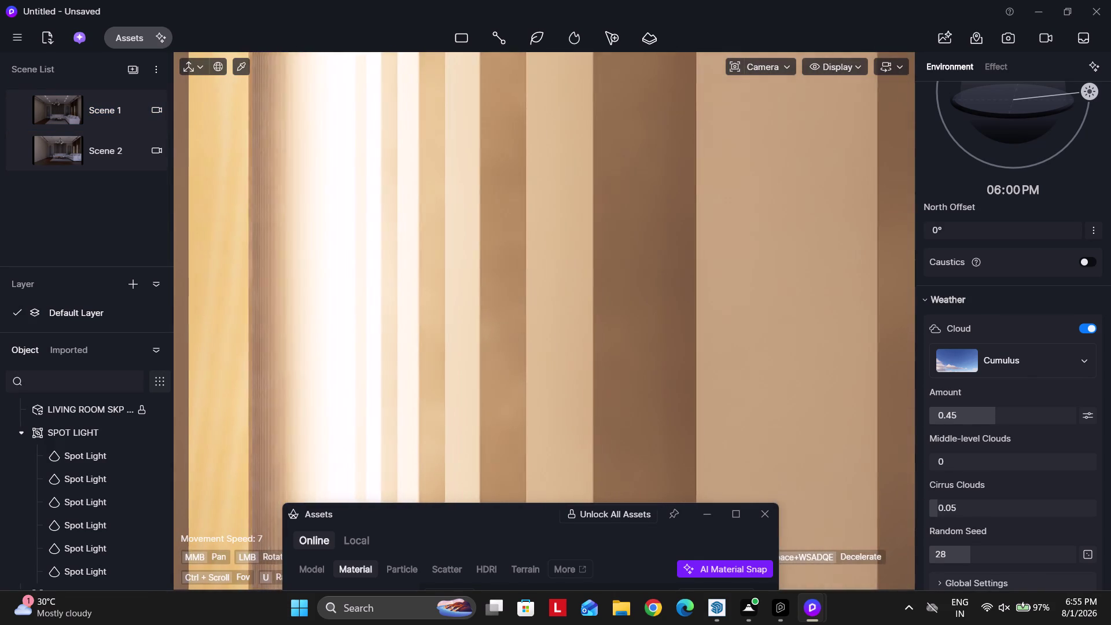
right_drag(510, 406, 424, 410)
scroll(up, 3)
right_drag(625, 399, 619, 398)
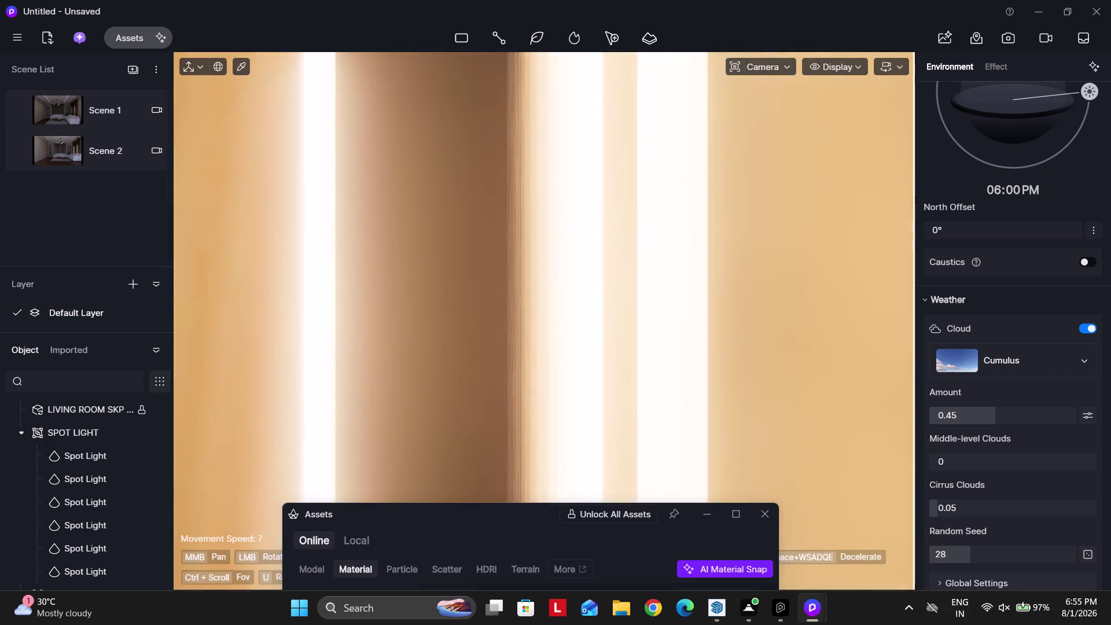
right_drag(619, 397, 616, 398)
scroll(up, 3)
scroll(down, 3)
right_drag(647, 396, 600, 395)
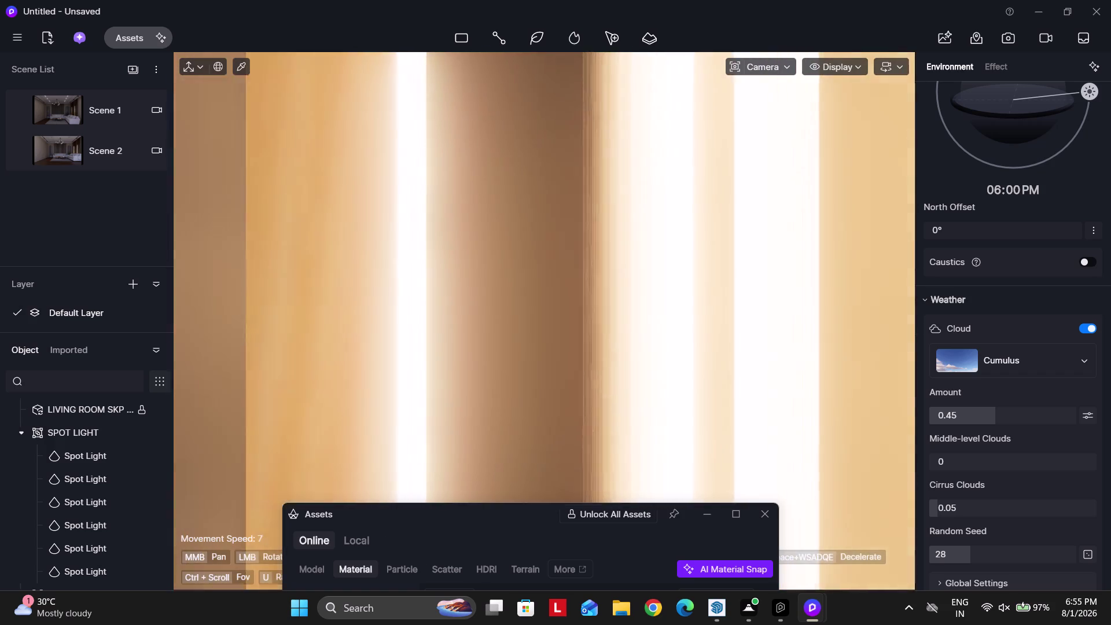
right_drag(599, 394, 593, 395)
key(space)
text(da)
right_drag(649, 392, 588, 392)
key(d)
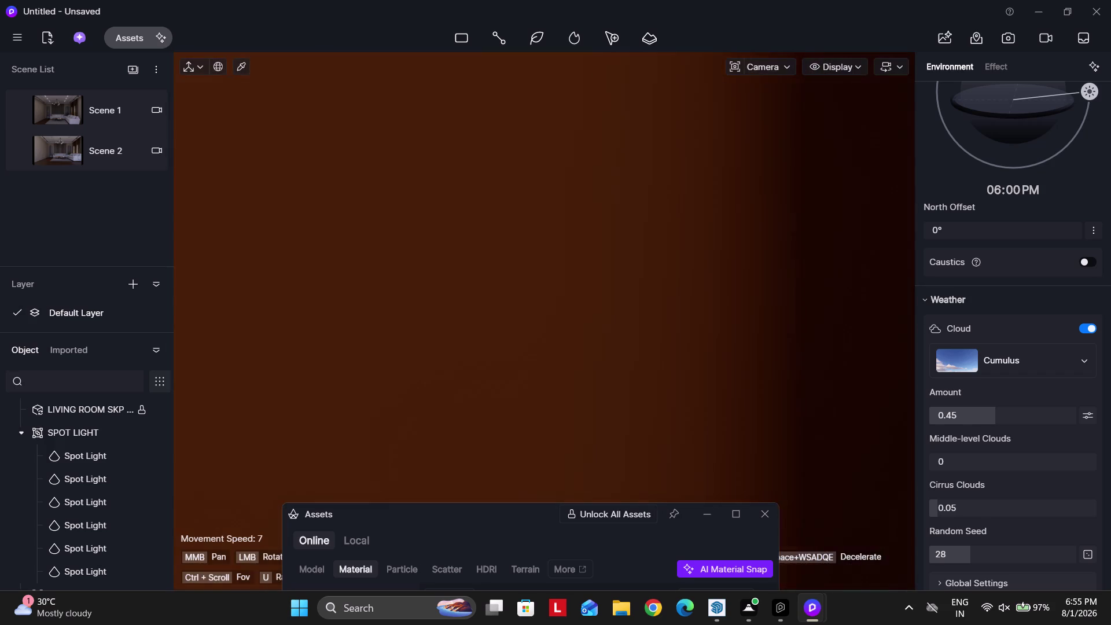
text(wa)
text(ss)
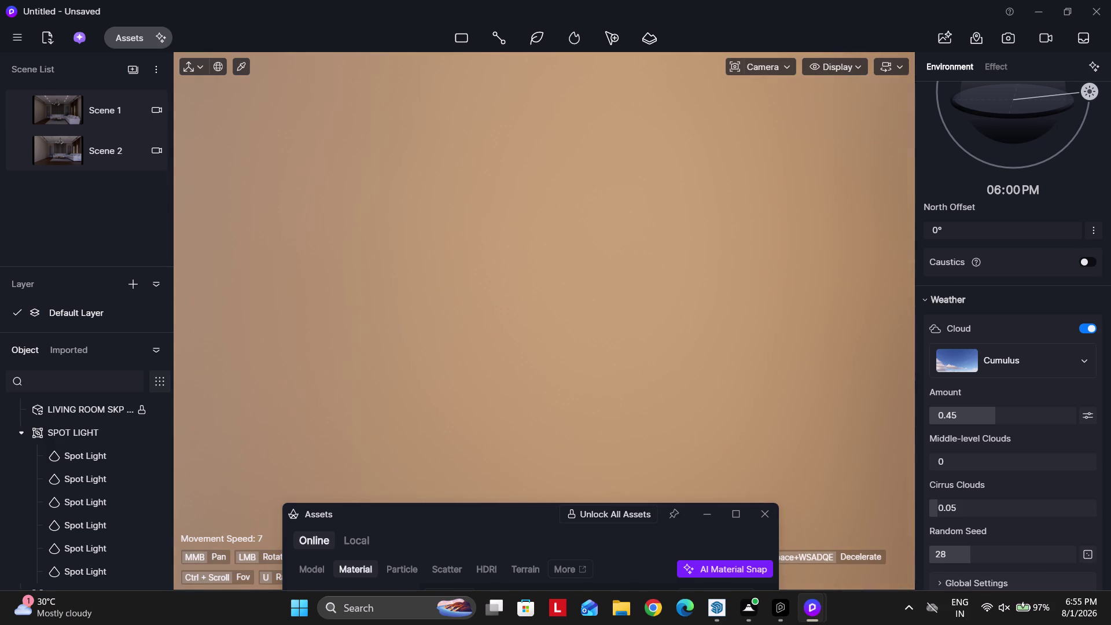
key(space)
key(a)
key(a)
key(a)
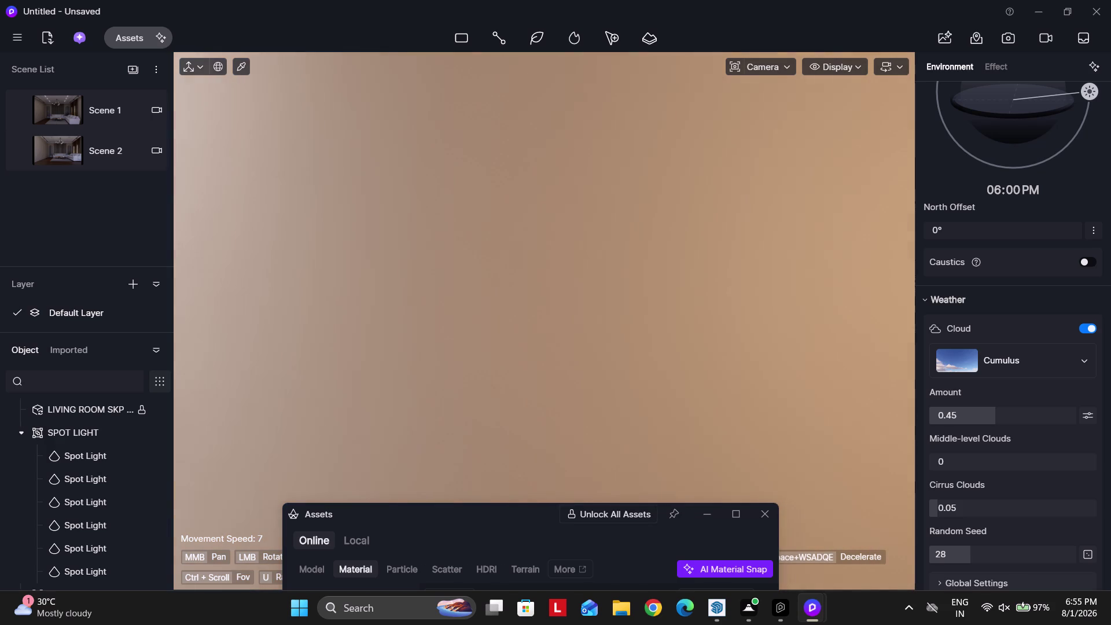
text(aaa)
key(space)
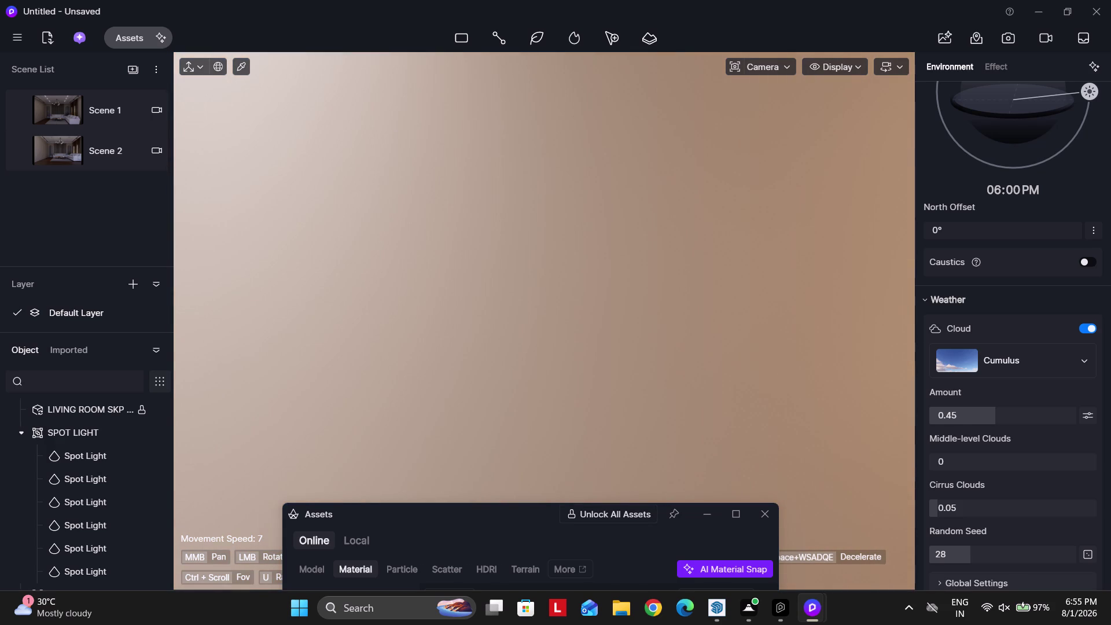
text(a)
text(aa)
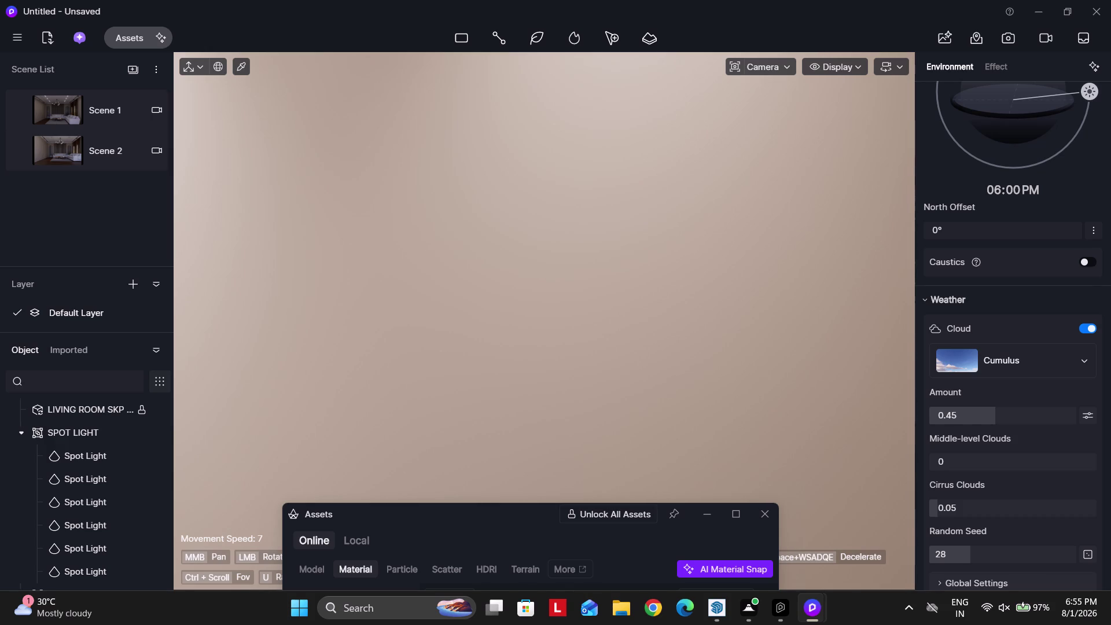
key(space)
key(space)
key(space)
key(a)
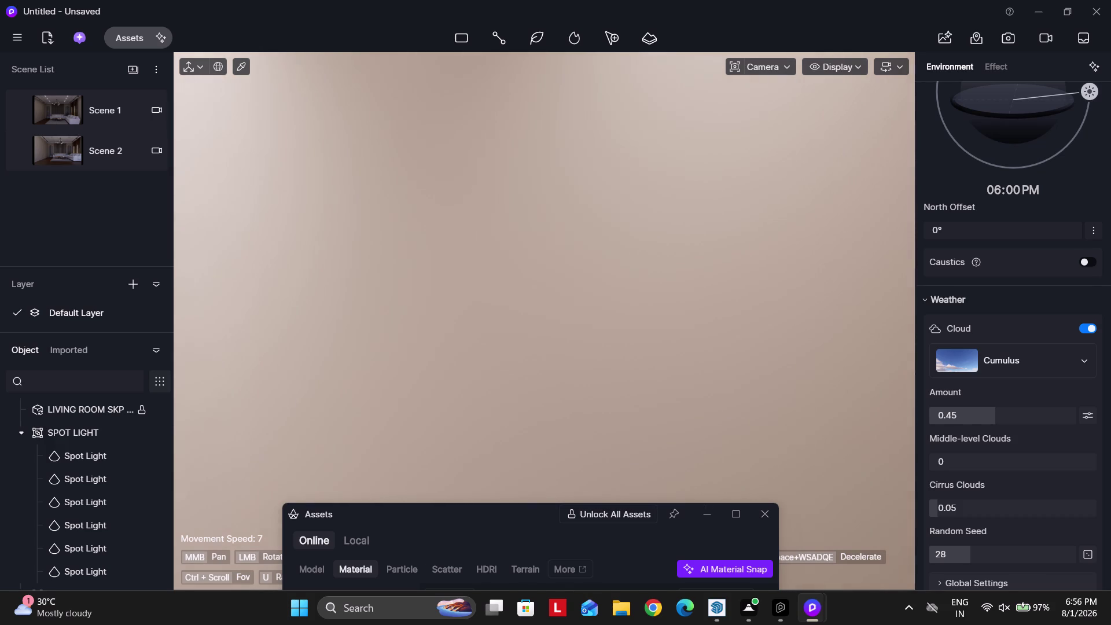
text(aa)
scroll(down, 3)
key(Escape)
key(Escape)
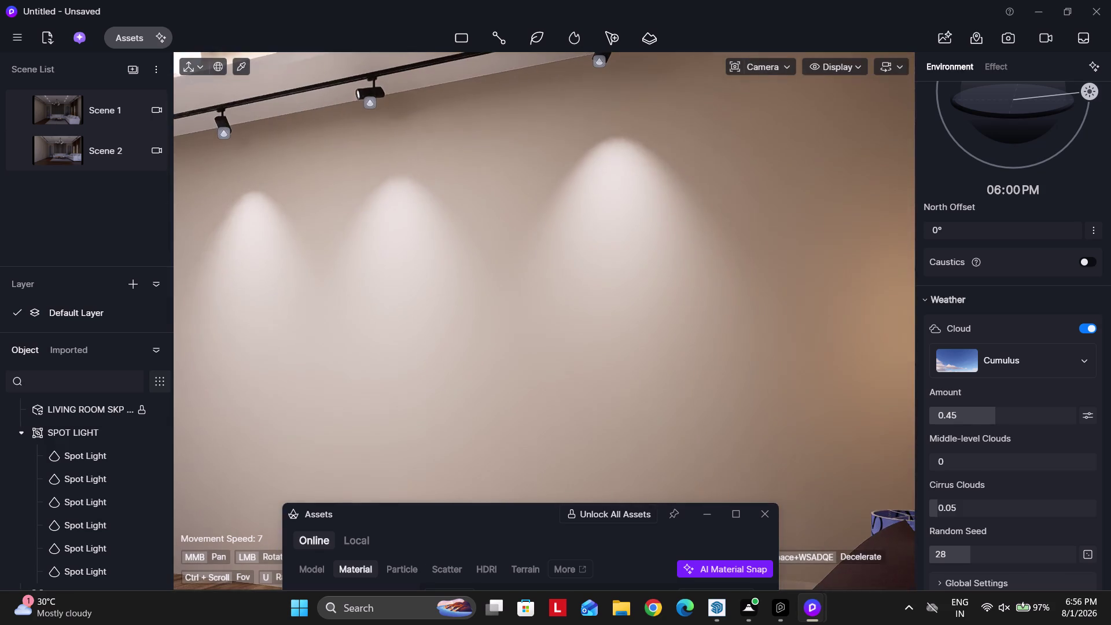
key(Escape)
scroll(down, 3)
key(Escape)
key(Escape)
right_drag(585, 388, 682, 410)
key(Escape)
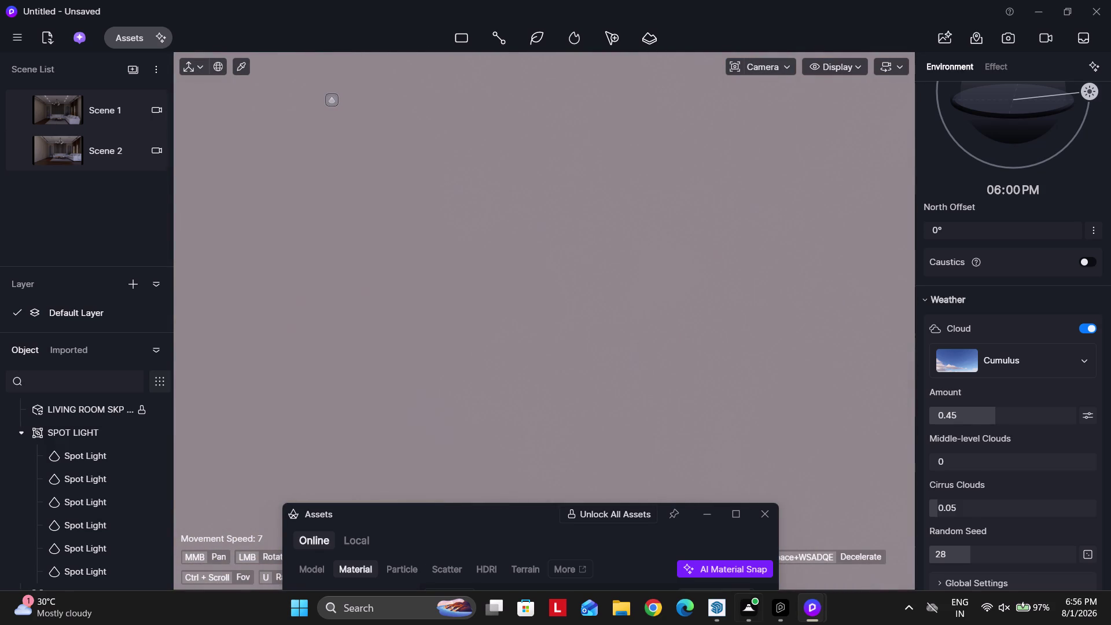
click(714, 611)
scroll(up, 3)
scroll(down, 3)
scroll(up, 3)
scroll(up, 3)
key(Escape)
scroll(up, 3)
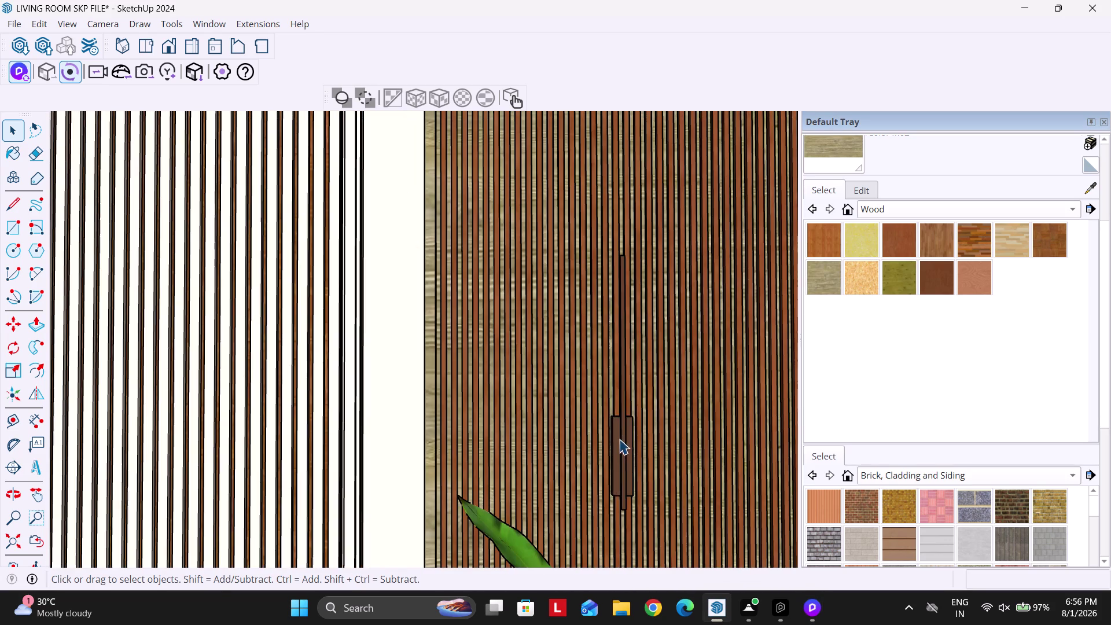
Select the sconce component in SketchUp and isolate it so it shows alone.
click(620, 442)
right_click(614, 441)
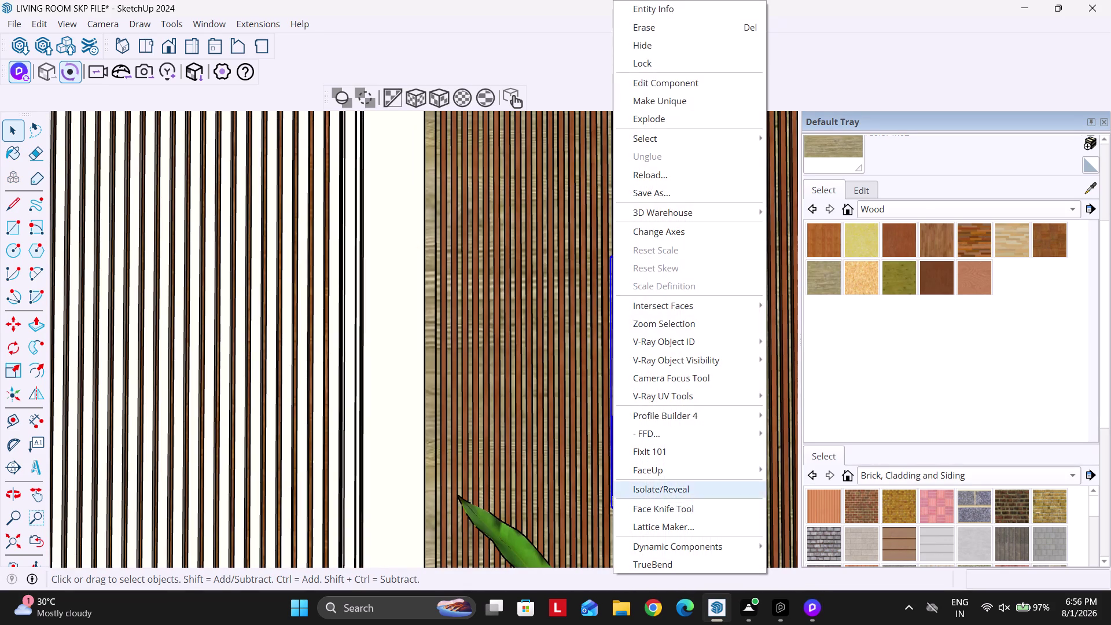
click(665, 495)
scroll(up, 3)
right_click(629, 433)
click(692, 488)
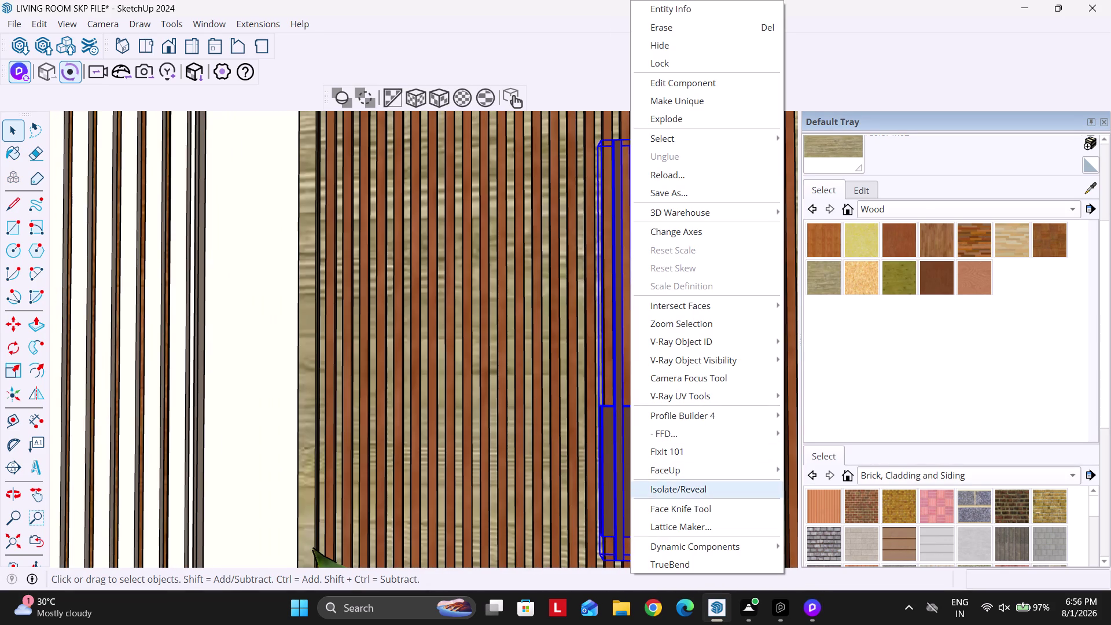
Orbit and zoom around the isolated sconce to inspect it.
scroll(up, 3)
middle_drag(433, 391, 1110, 397)
middle_drag(440, 343, 495, 342)
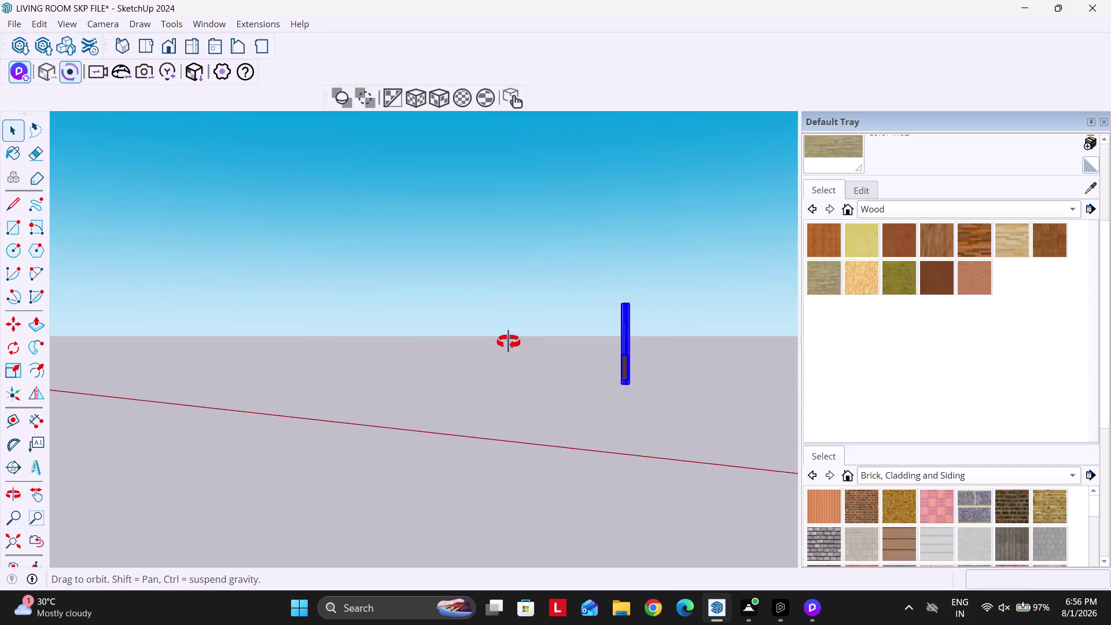
middle_drag(495, 342, 677, 350)
scroll(up, 3)
scroll(down, 3)
scroll(up, 3)
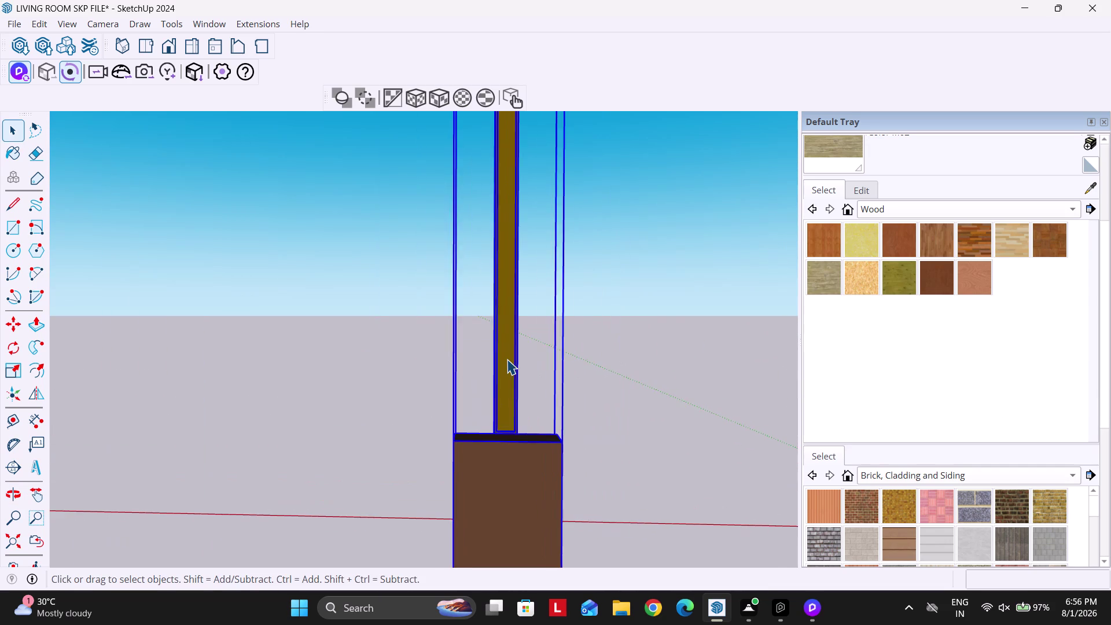
scroll(up, 3)
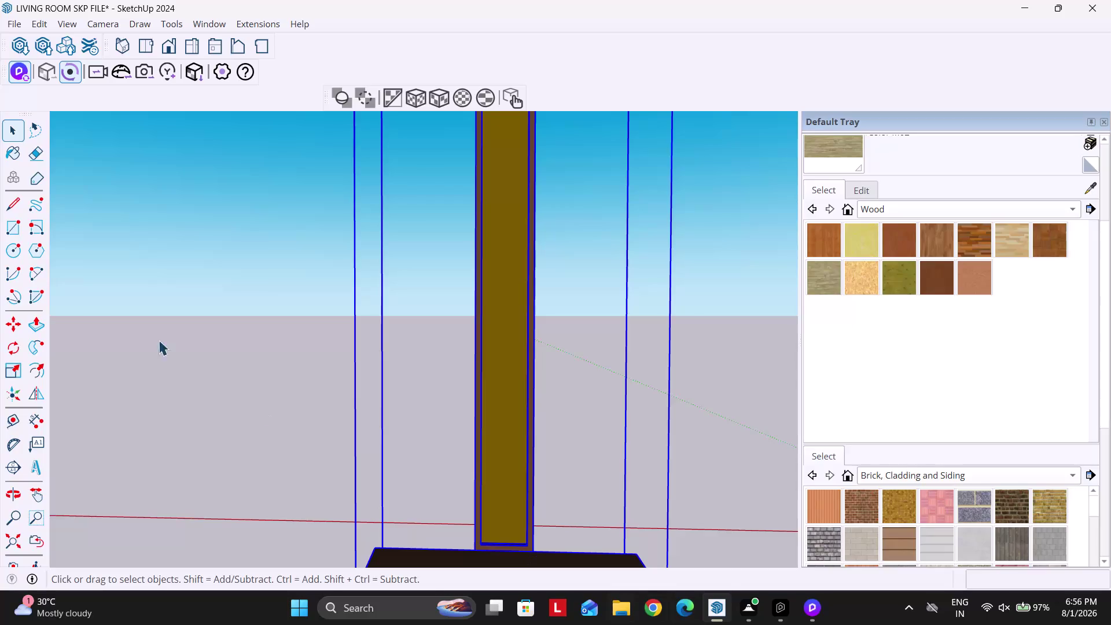
text(ra)
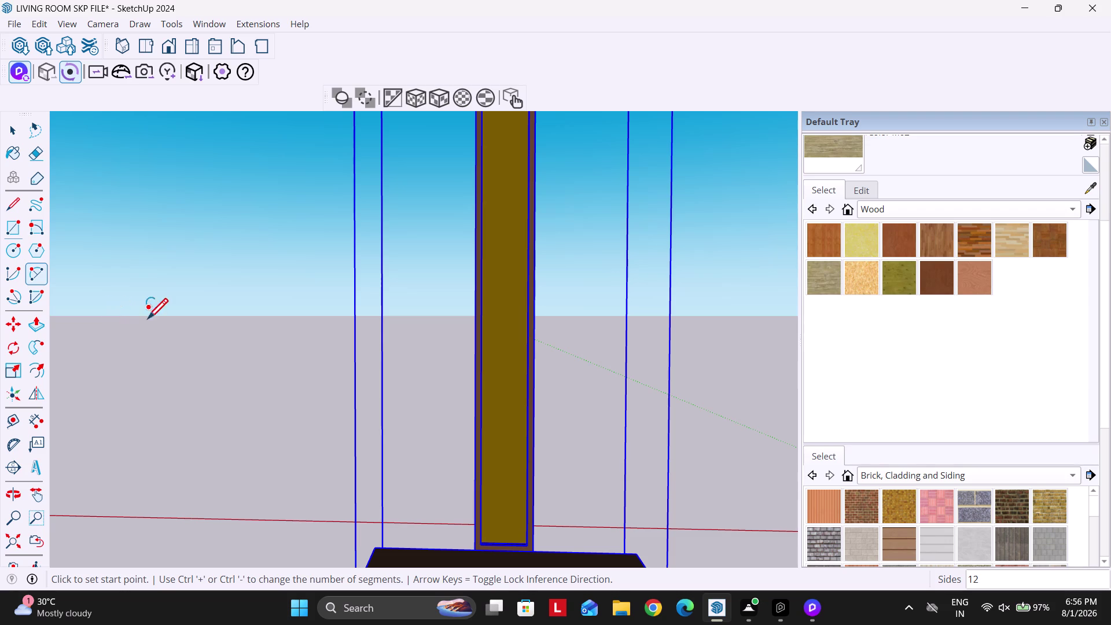
key(Escape)
key(Escape)
key(space)
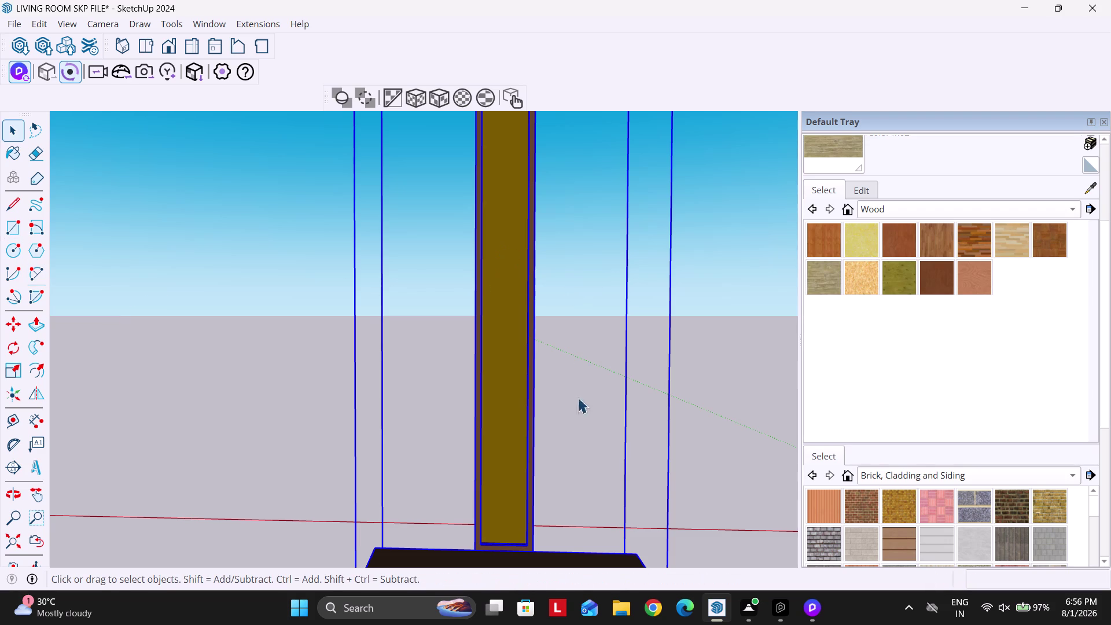
key(Escape)
Return to D5 Render and fly the camera toward the sconce.
click(815, 607)
click(739, 526)
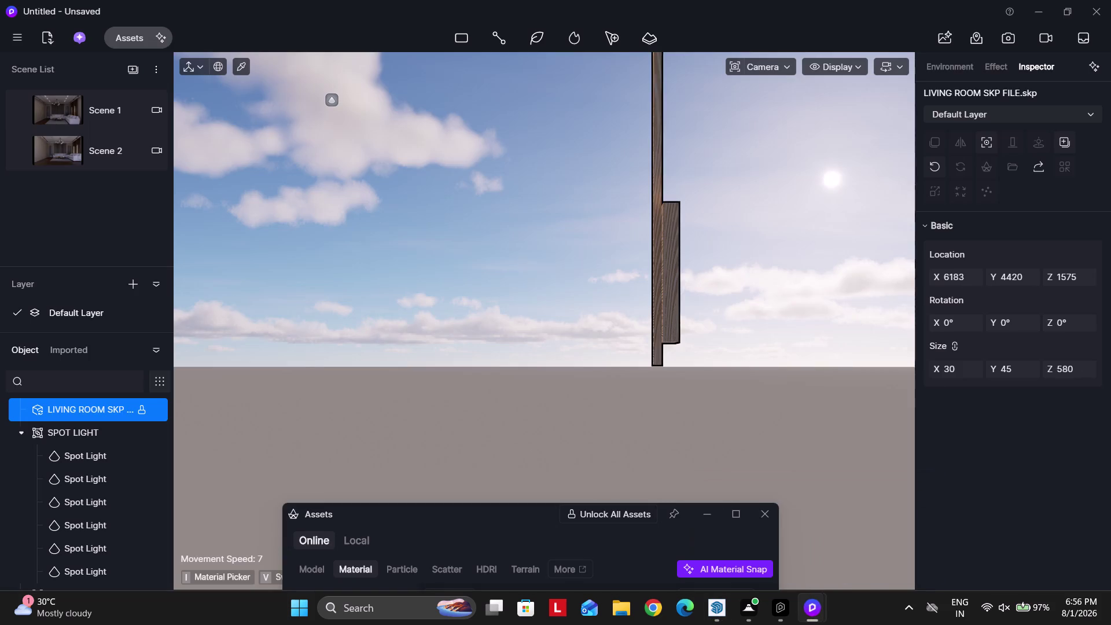
right_drag(610, 309, 649, 354)
key(a)
key(a)
key(a)
right_drag(526, 274, 784, 285)
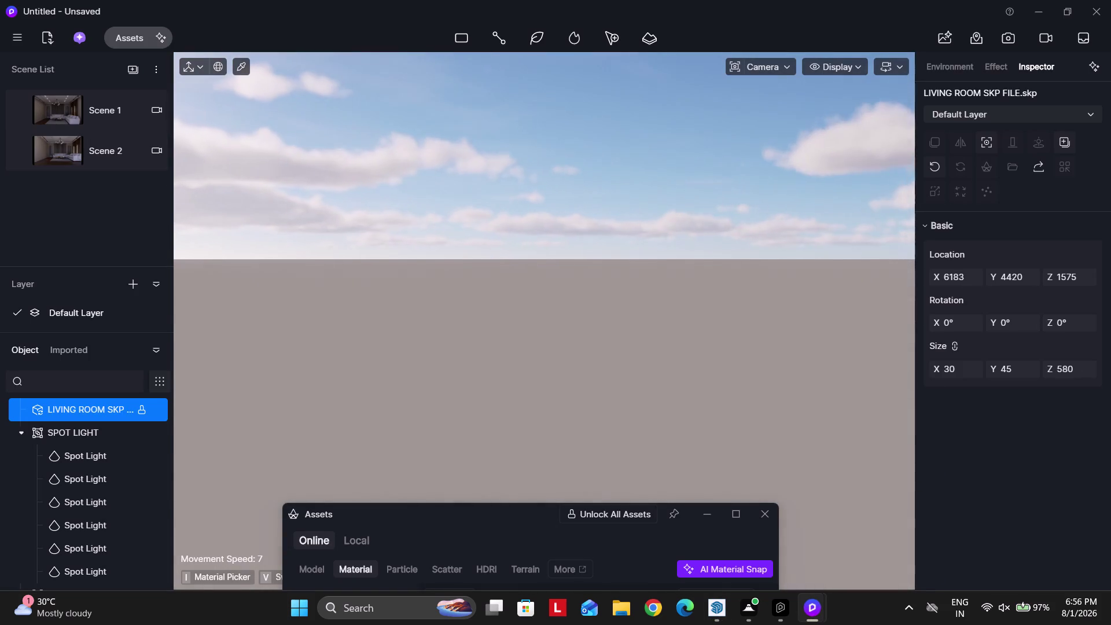
text(ad)
key(q)
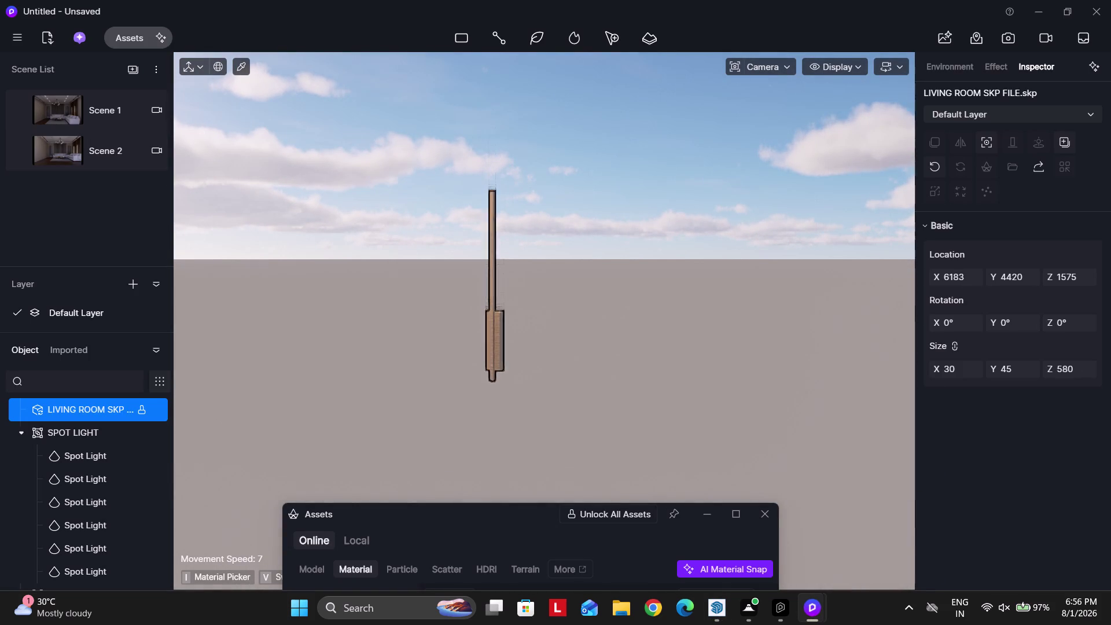
scroll(up, 3)
key(w)
right_drag(676, 332, 776, 367)
right_drag(950, 326, 685, 321)
right_drag(528, 307, 242, 324)
scroll(down, 3)
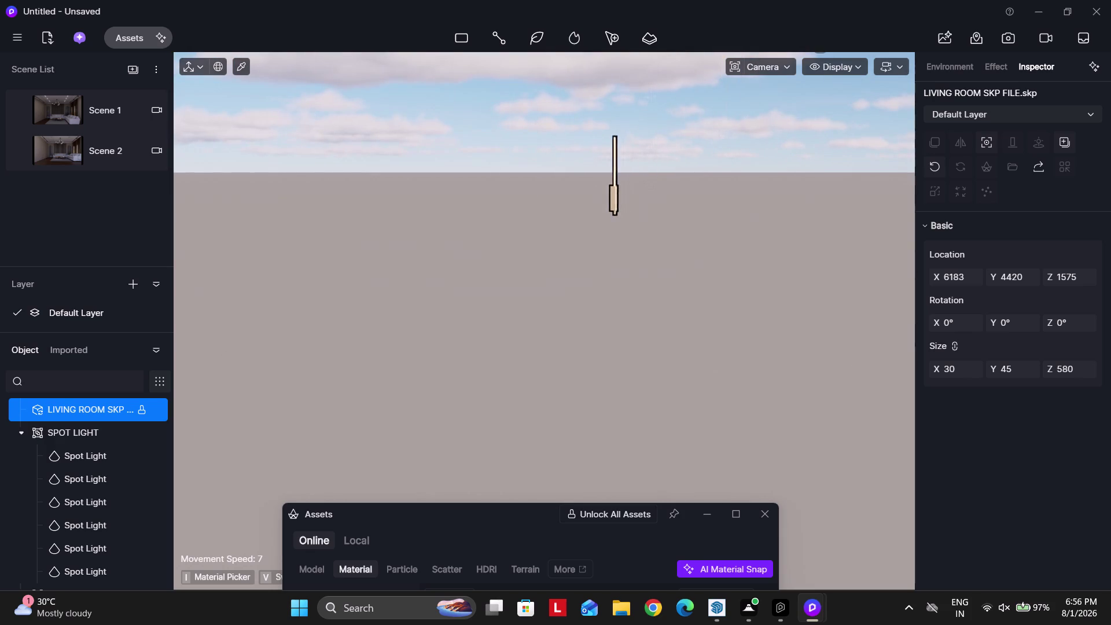
Fly up to the sconce's glowing strip and open its m_[Color D08] material.
scroll(up, 3)
scroll(down, 3)
scroll(down, 3)
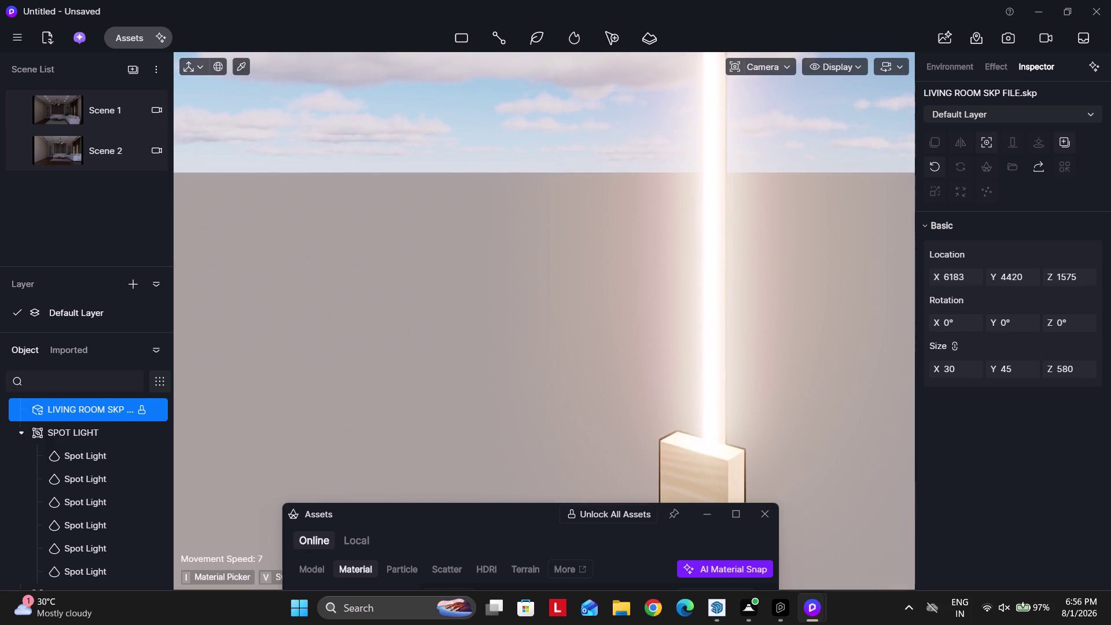
scroll(up, 3)
scroll(down, 3)
key(a)
right_drag(643, 294, 746, 283)
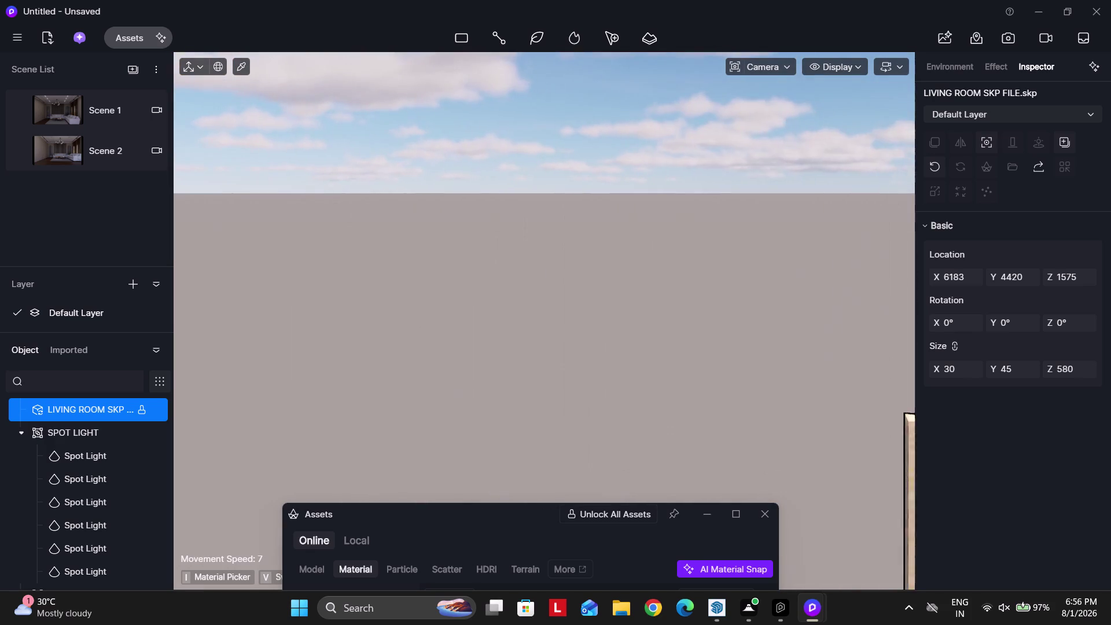
key(d)
scroll(up, 3)
scroll(up, 3)
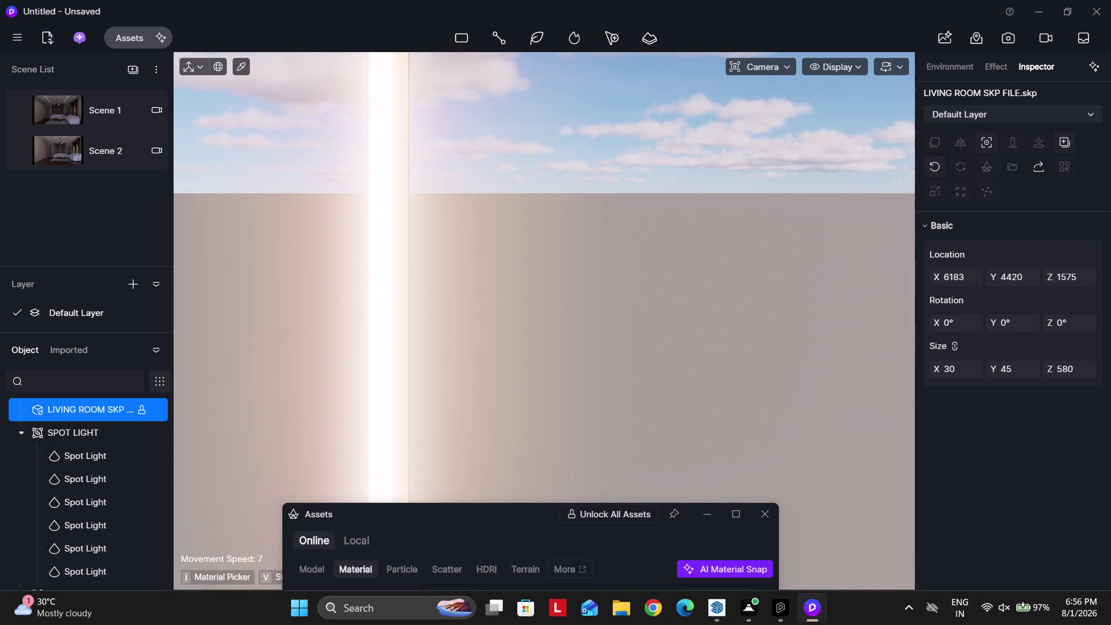
click(243, 71)
click(388, 199)
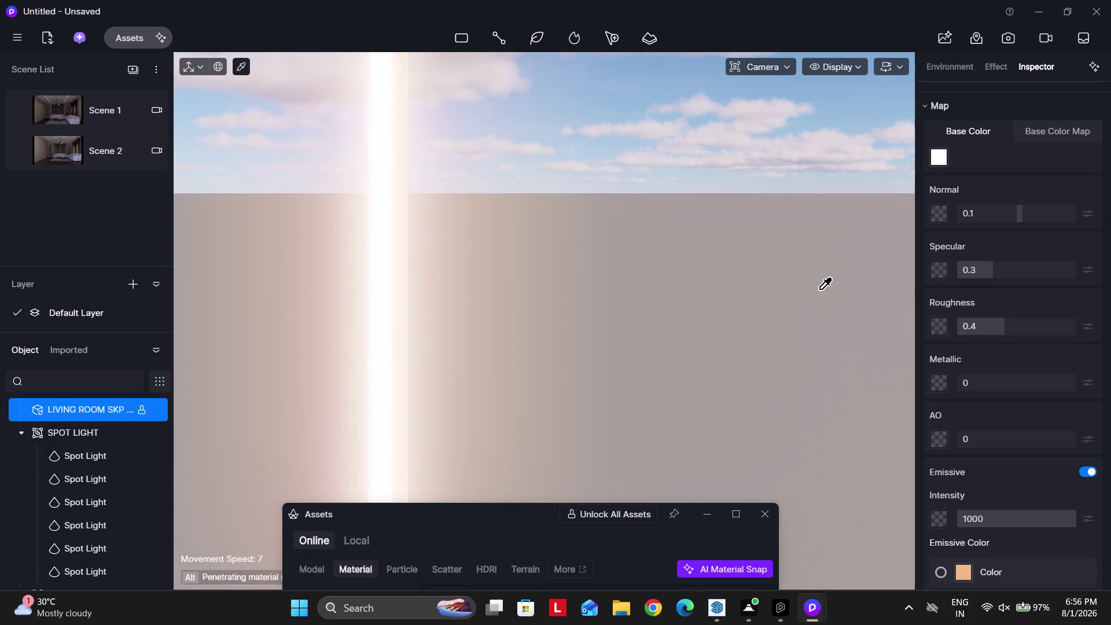
scroll(up, 3)
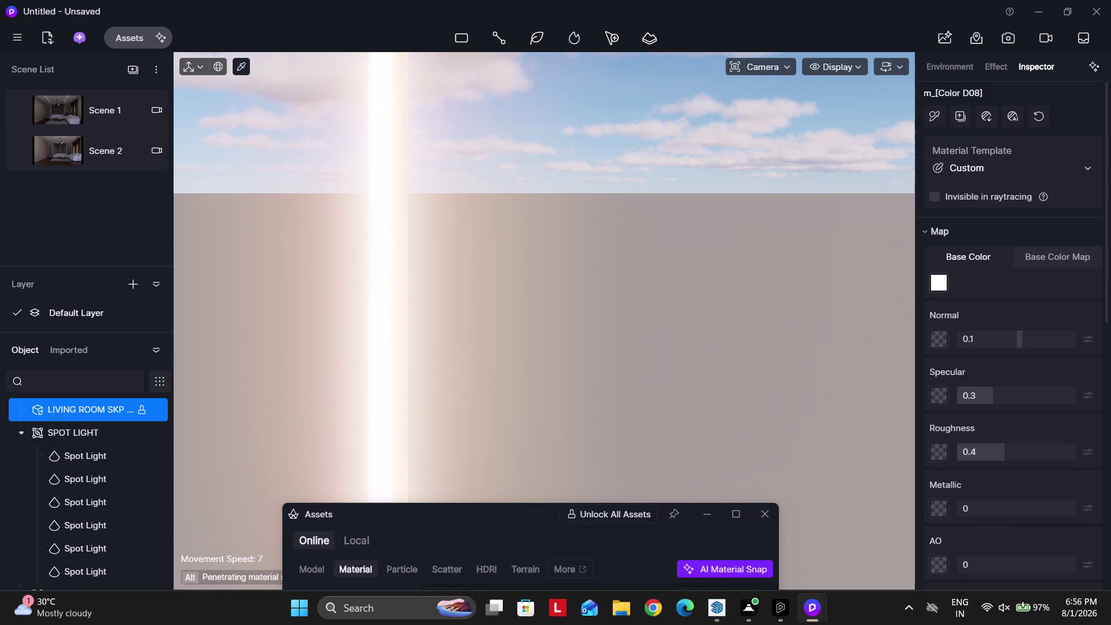
Lower the glowing strip material's emissive intensity from 1000 to 200.
scroll(up, 3)
scroll(up, 3)
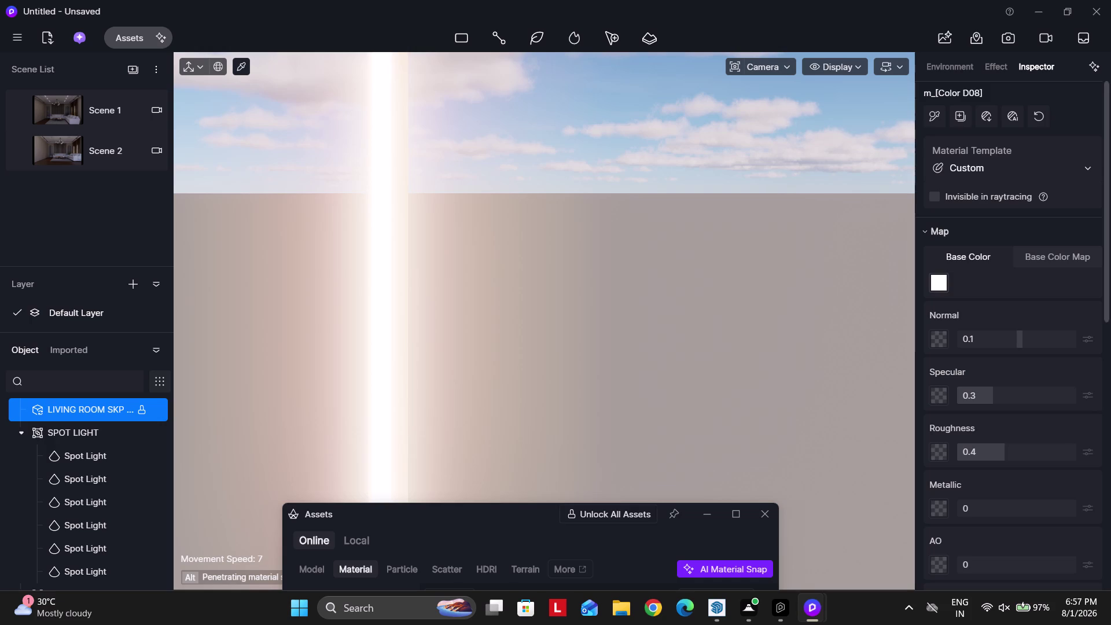
scroll(down, 3)
click(993, 430)
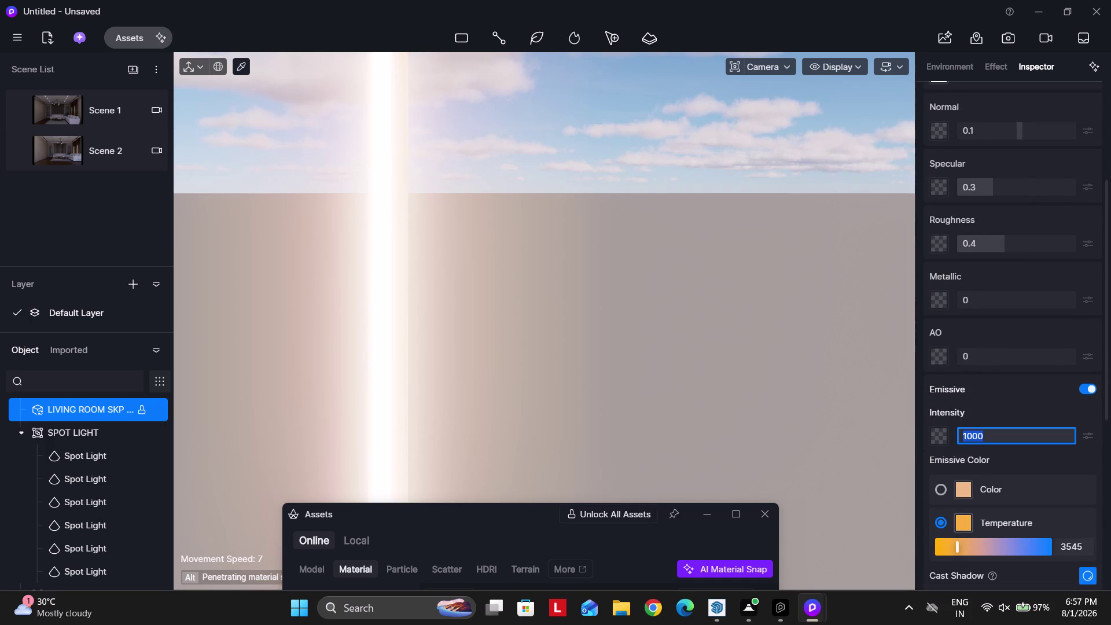
text(200)
key(Return)
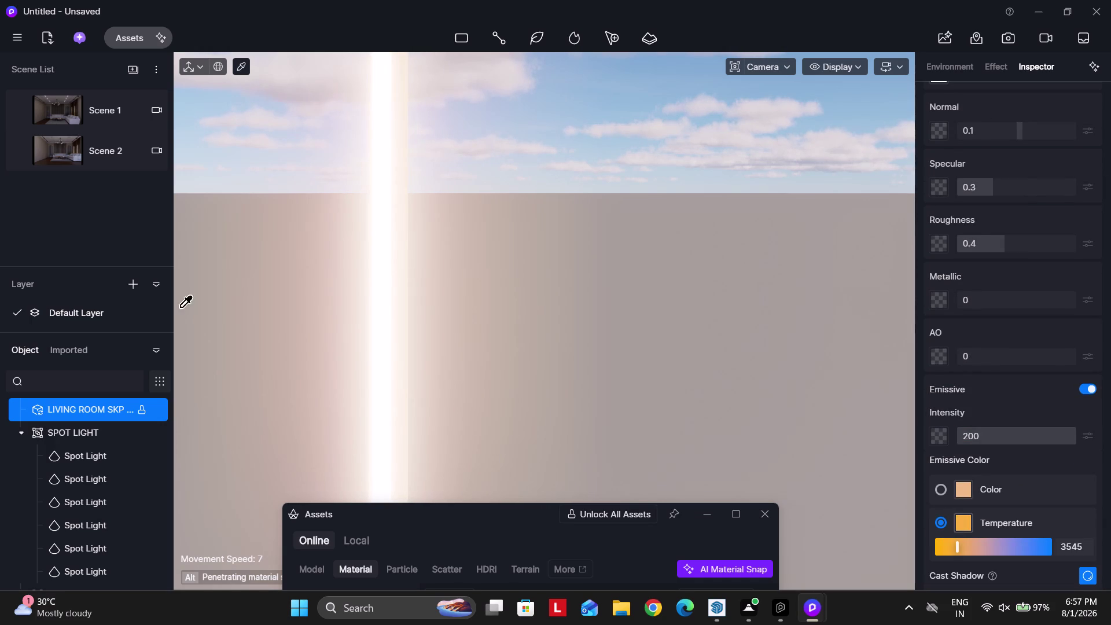
Check the model in SketchUp, then return to D5 Render's Scene 1 view.
click(77, 125)
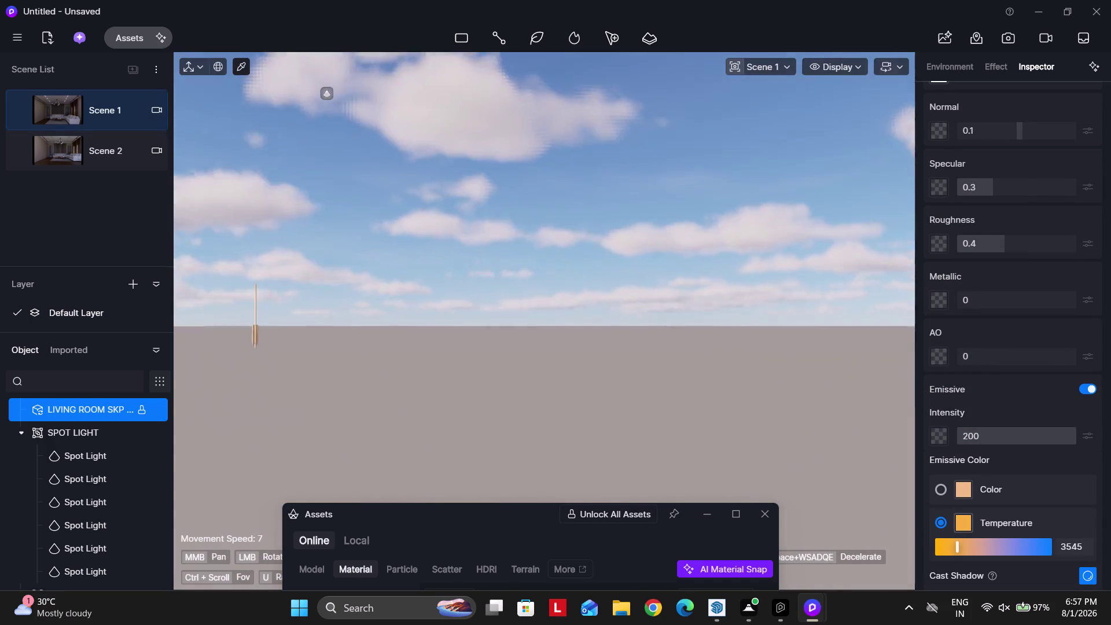
click(724, 611)
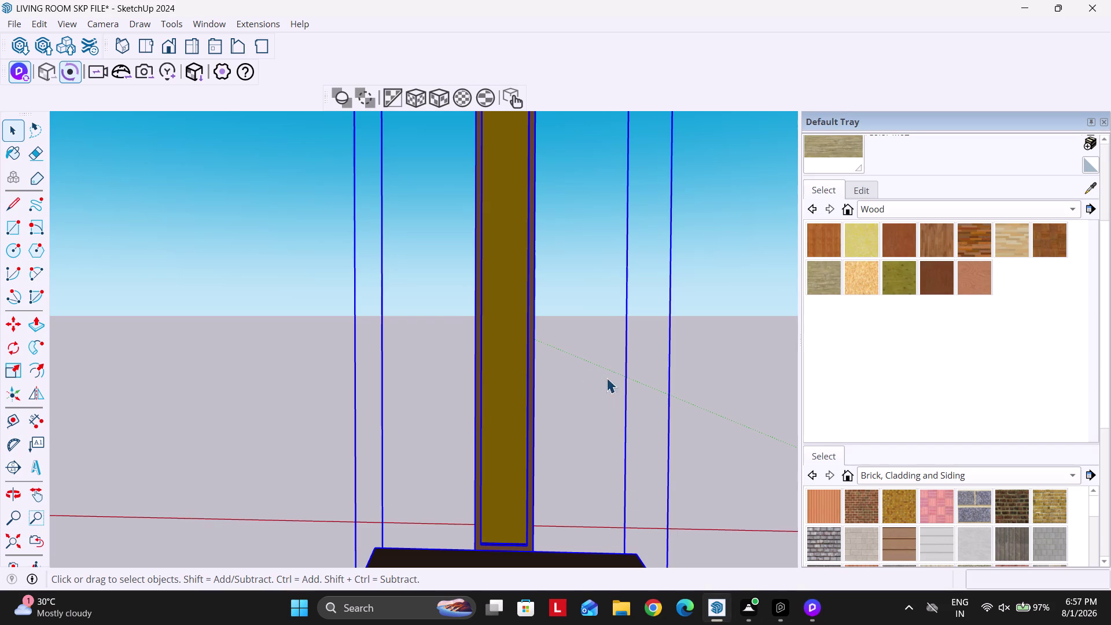
key(Escape)
scroll(down, 3)
key(Escape)
click(646, 358)
key(u)
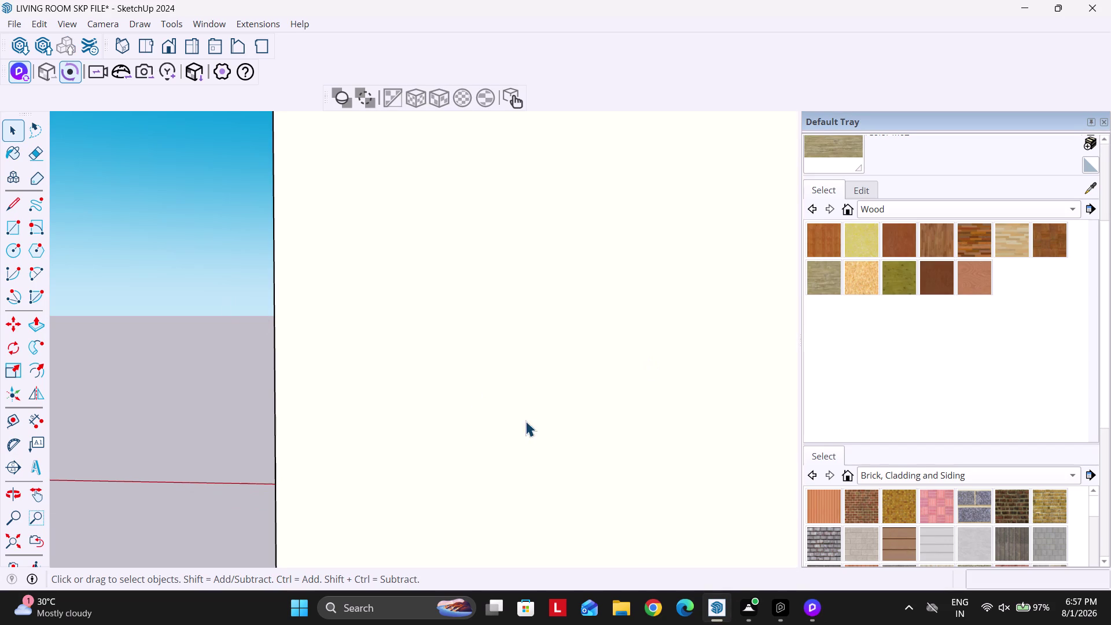
click(814, 606)
click(757, 559)
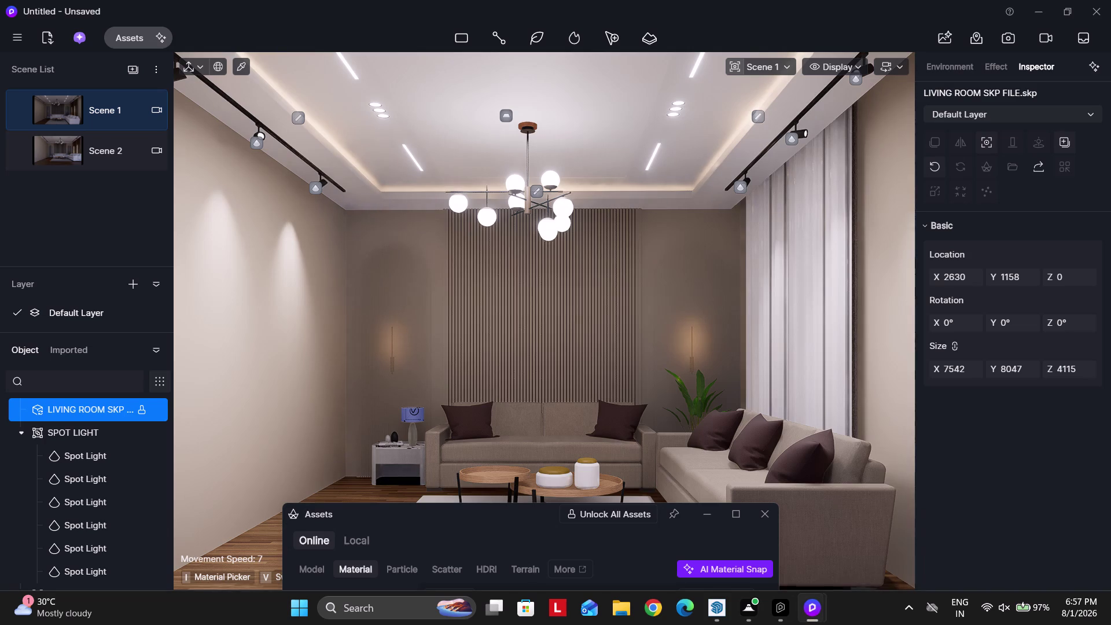
Zoom in on the sconce and pick its Light Yellow Wood Grain body material.
scroll(up, 3)
scroll(up, 3)
scroll(up, 3)
click(90, 100)
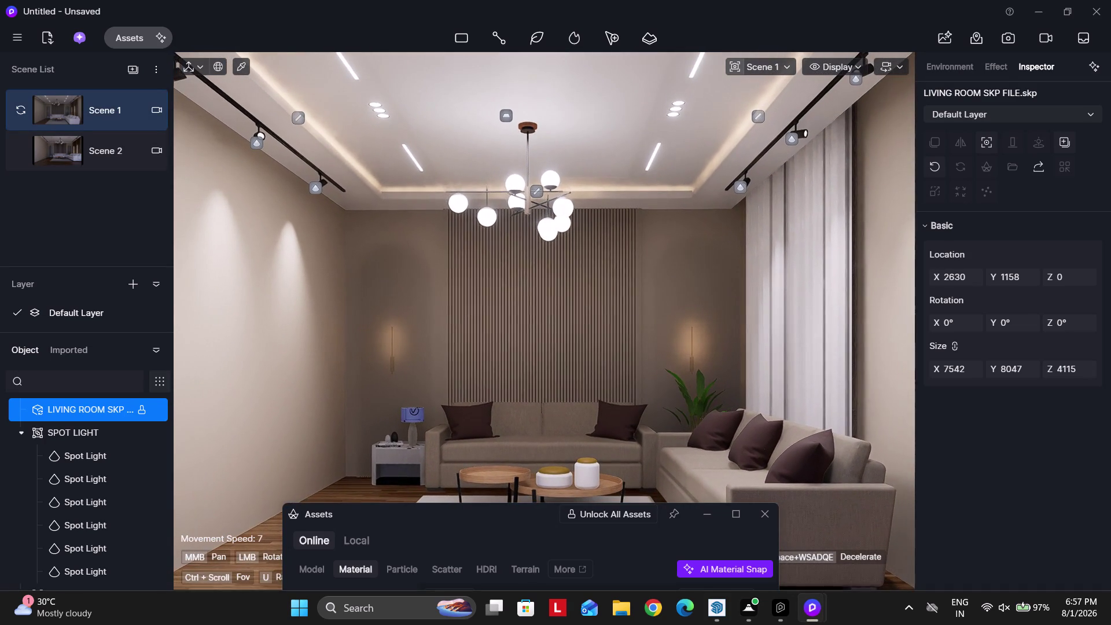
scroll(up, 3)
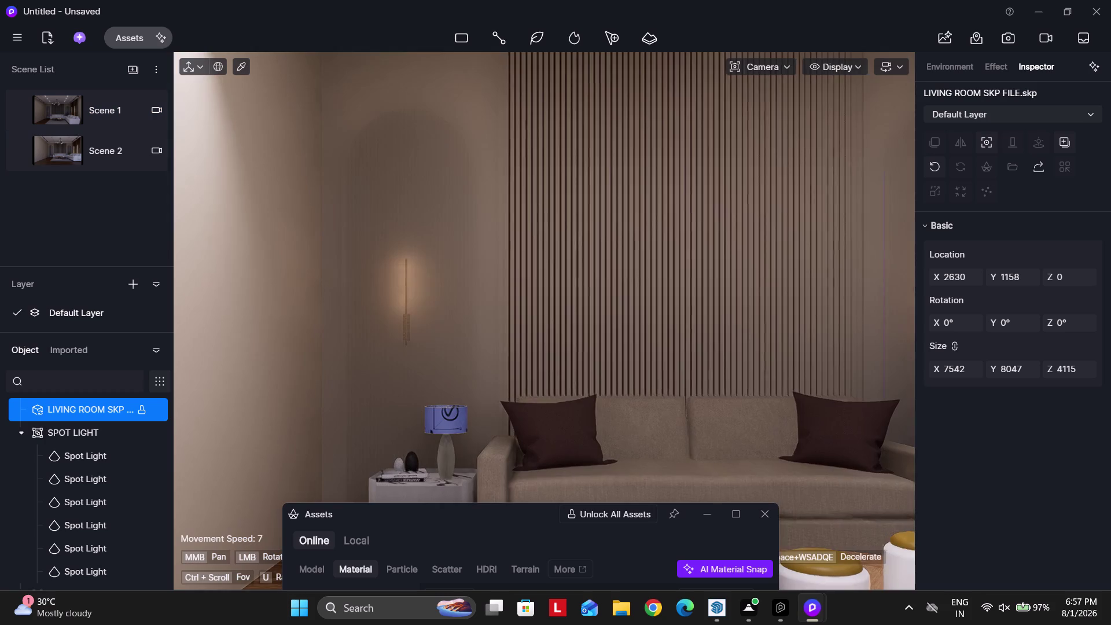
scroll(up, 3)
scroll(up, 3)
scroll(up, 3)
scroll(up, 3)
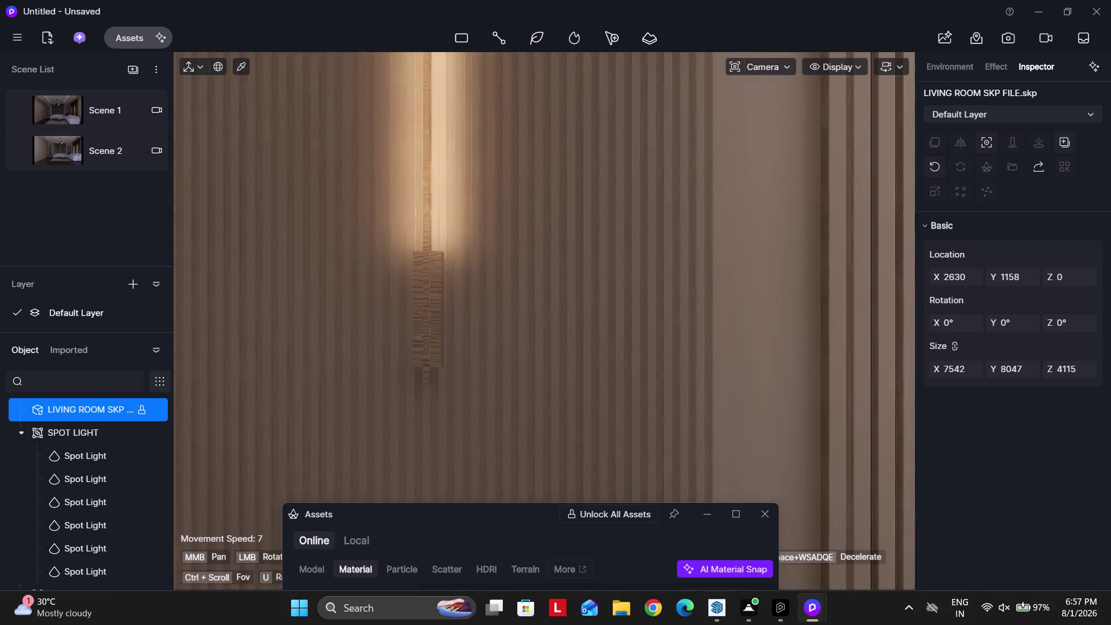
scroll(up, 3)
click(242, 67)
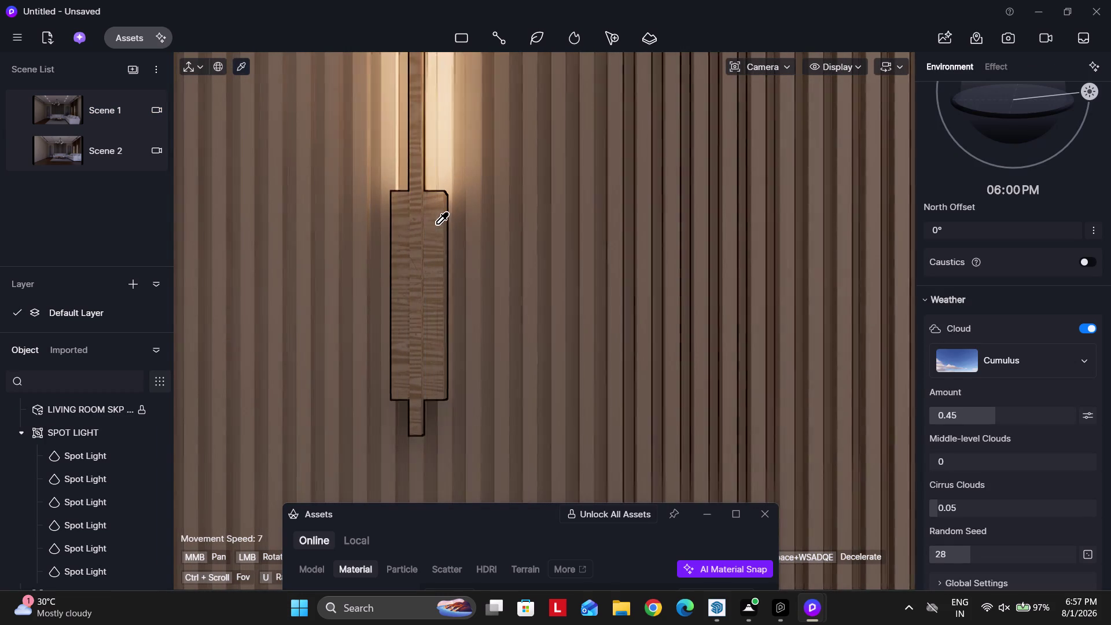
click(425, 224)
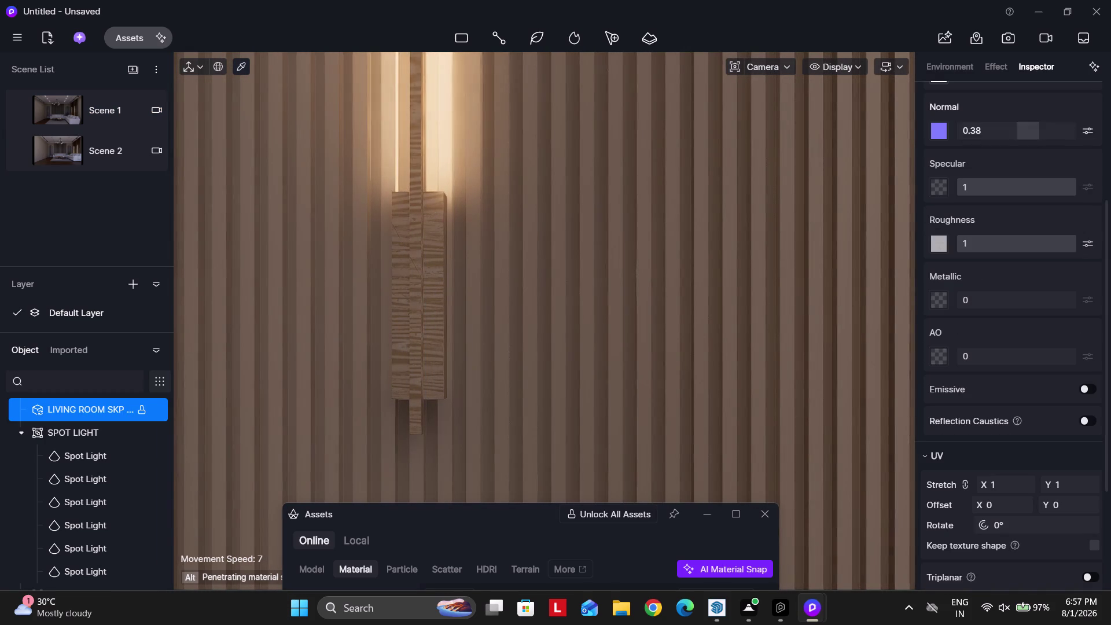
scroll(up, 3)
Set the sconce material's base colour to black by bringing brightness to zero.
click(930, 286)
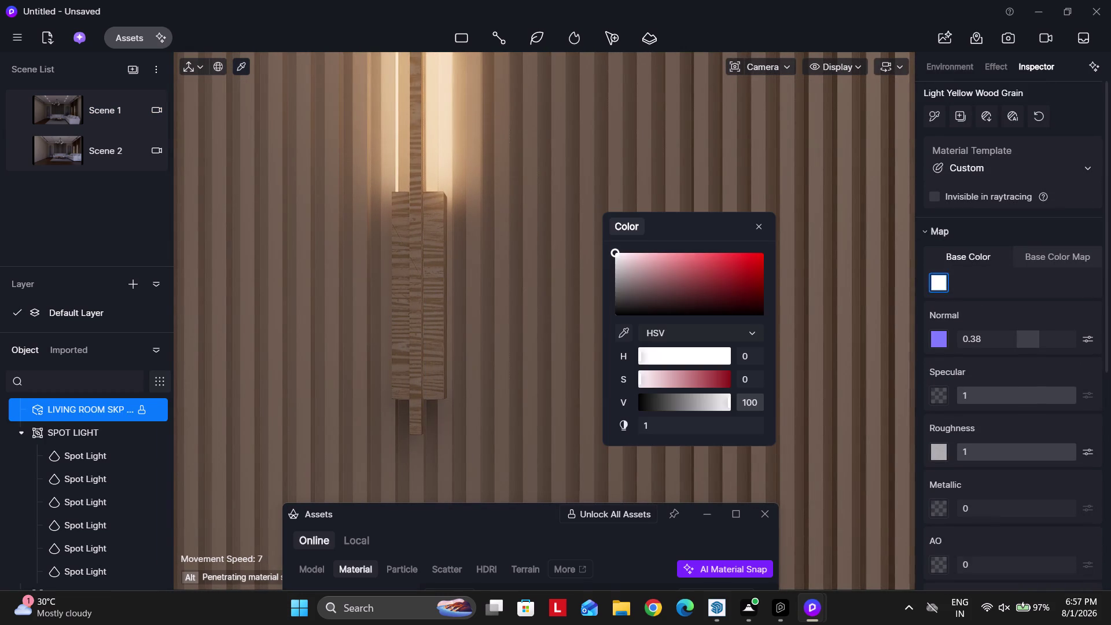
drag(623, 303, 573, 332)
drag(619, 293, 598, 331)
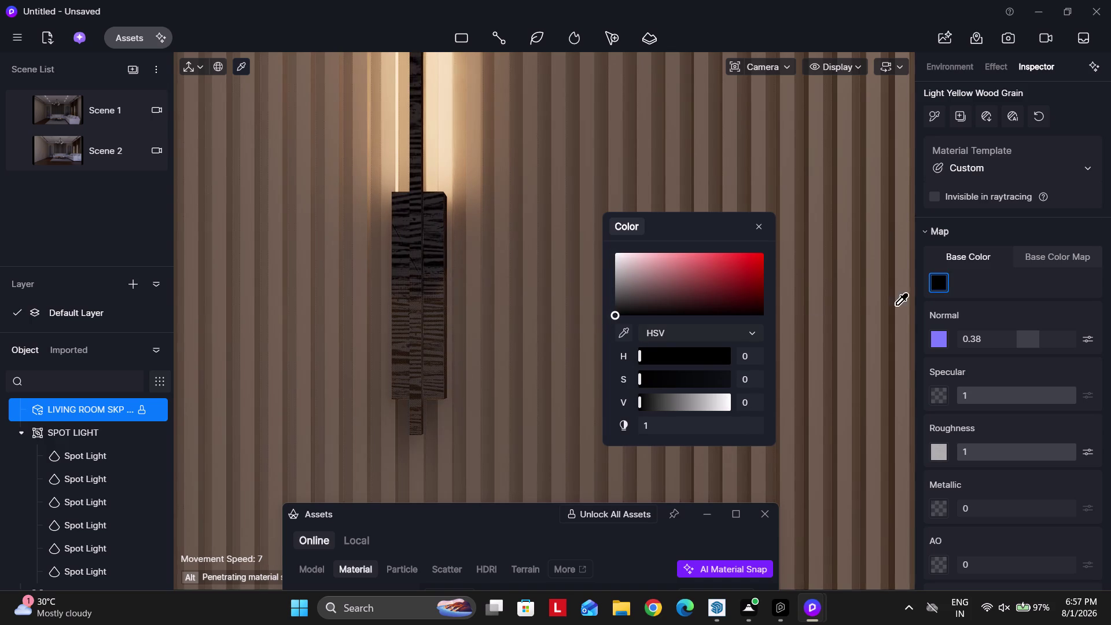
Remove the wood texture from the Base Color Map, leaving a plain black base colour.
click(1061, 250)
click(934, 282)
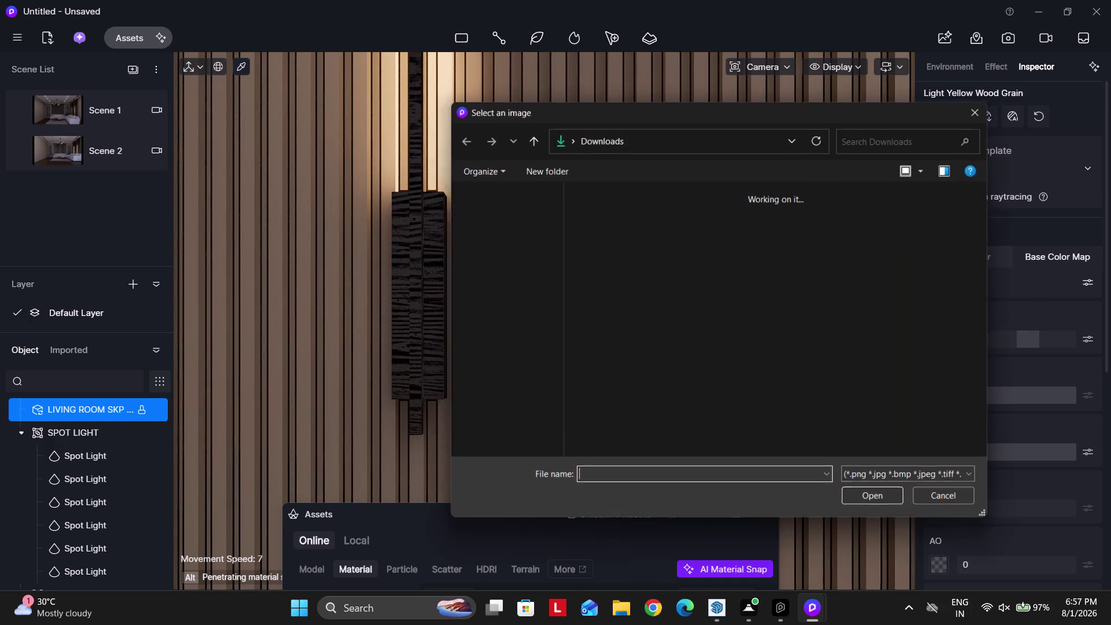
click(980, 117)
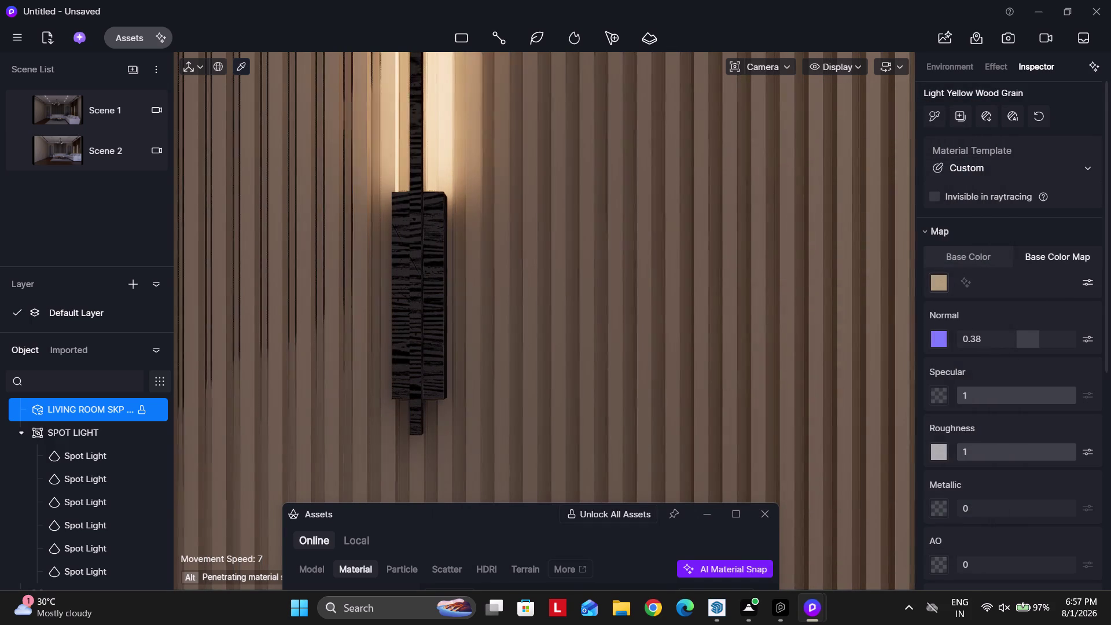
right_click(940, 284)
click(982, 403)
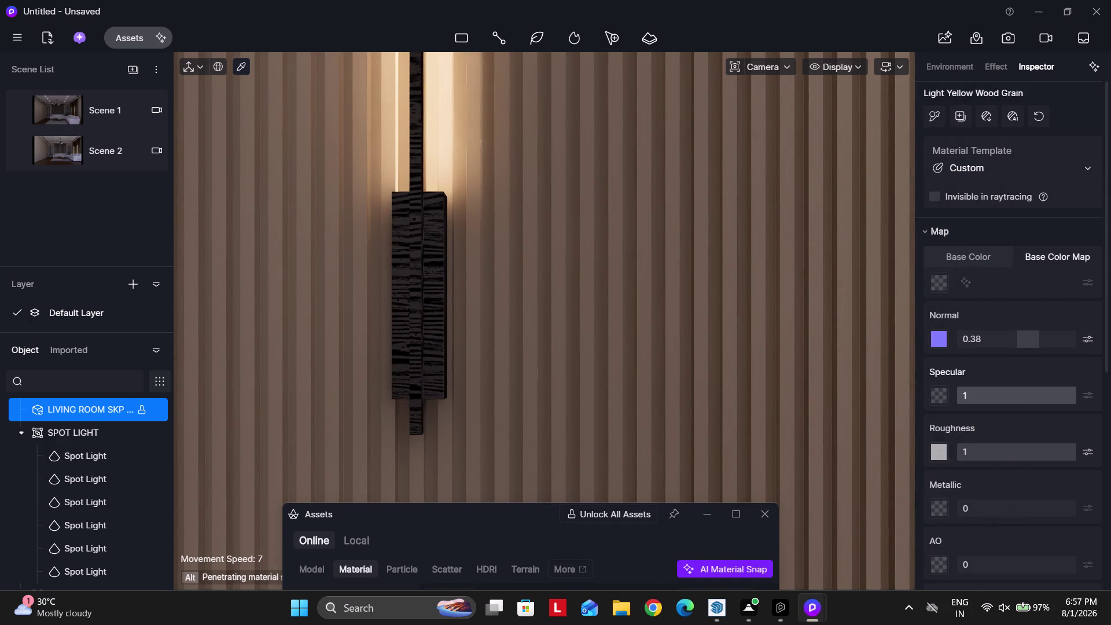
click(964, 256)
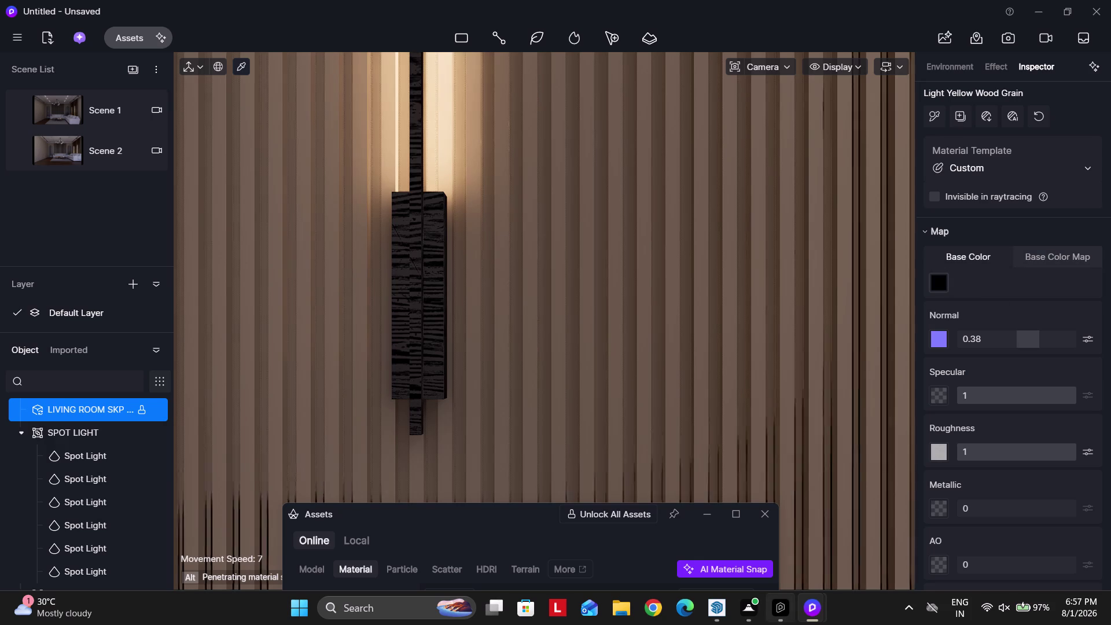
click(726, 611)
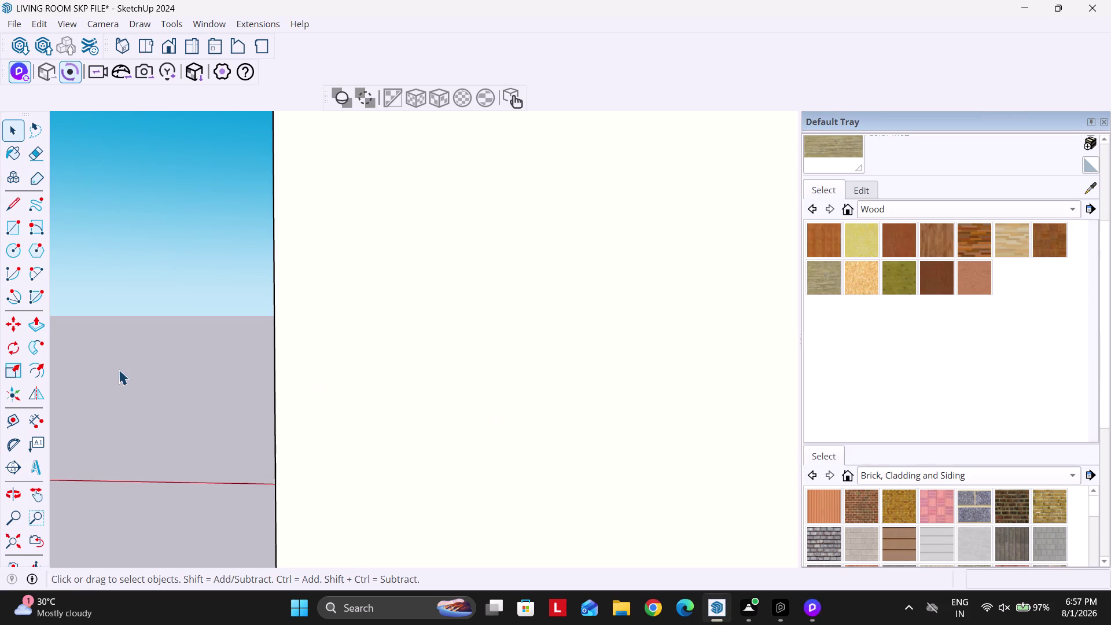
Zoom extents and orbit the view toward the sconce on the slatted wall.
scroll(down, 3)
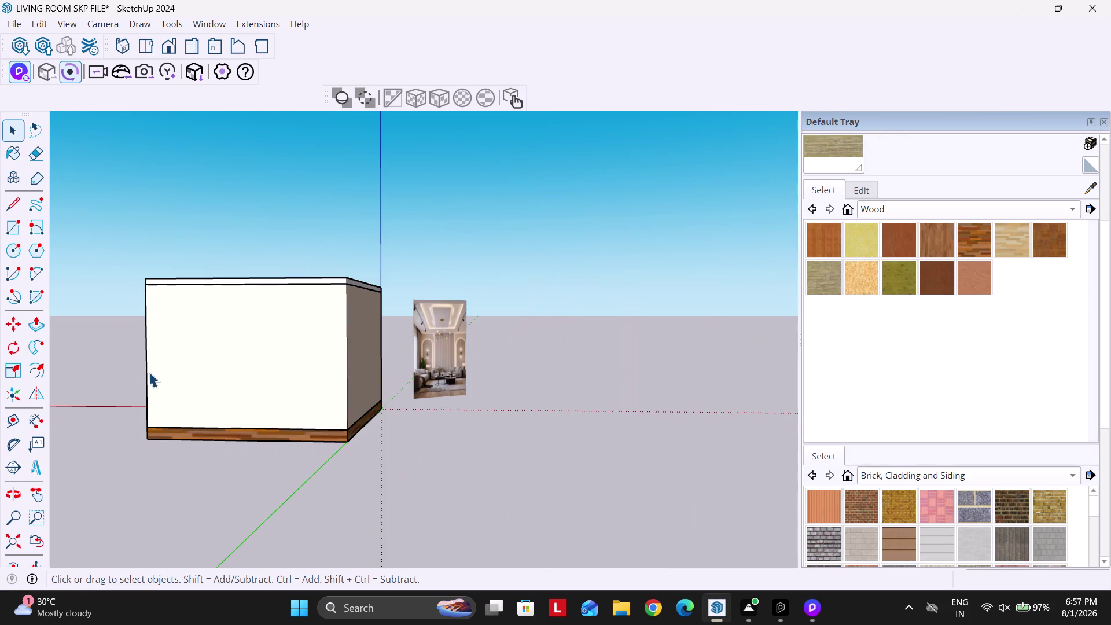
click(16, 530)
click(16, 535)
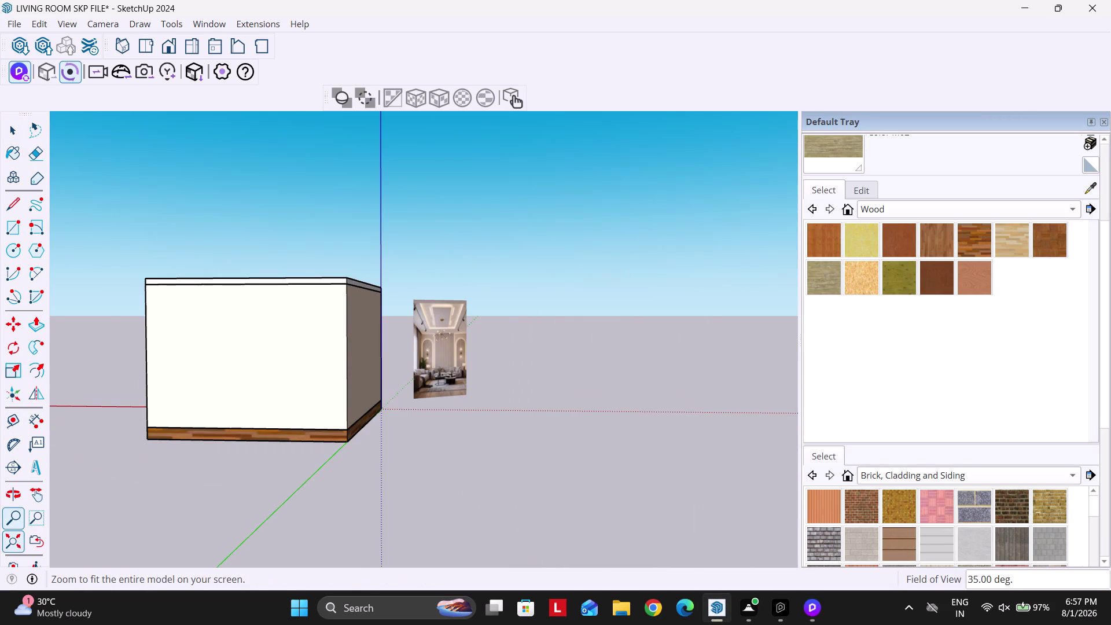
scroll(down, 3)
middle_drag(629, 365, 185, 374)
middle_drag(638, 337, 508, 349)
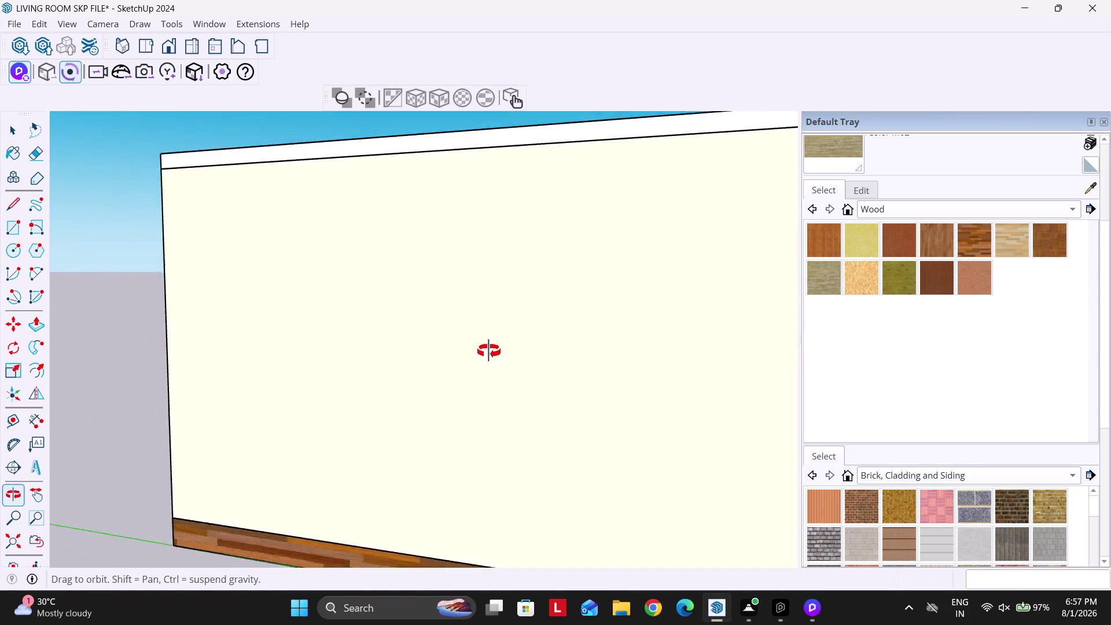
middle_drag(508, 349, 229, 350)
scroll(up, 3)
middle_drag(424, 379, 407, 377)
key(space)
Select the wall sconce and strip its wood material.
scroll(up, 3)
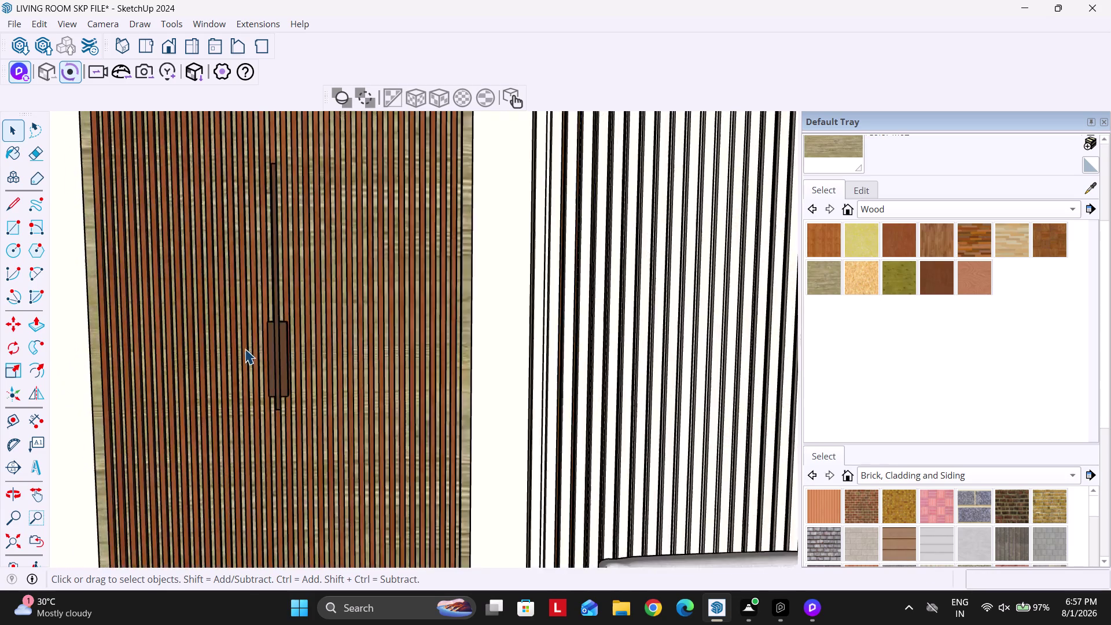
scroll(up, 3)
click(300, 371)
middle_drag(288, 343, 281, 369)
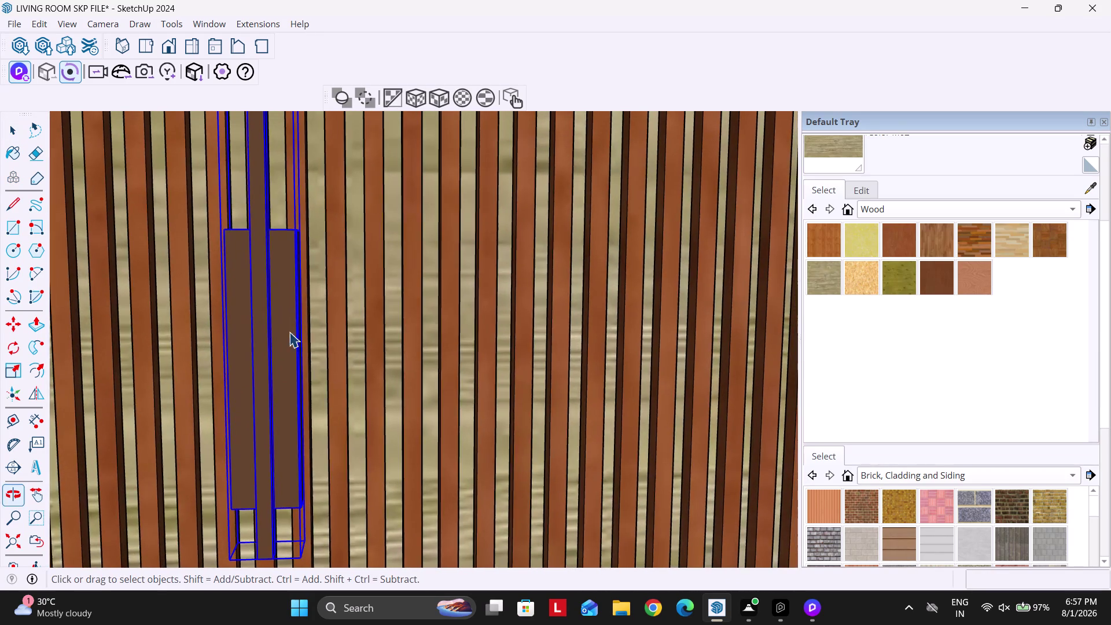
scroll(down, 3)
middle_drag(605, 421, 294, 415)
scroll(up, 3)
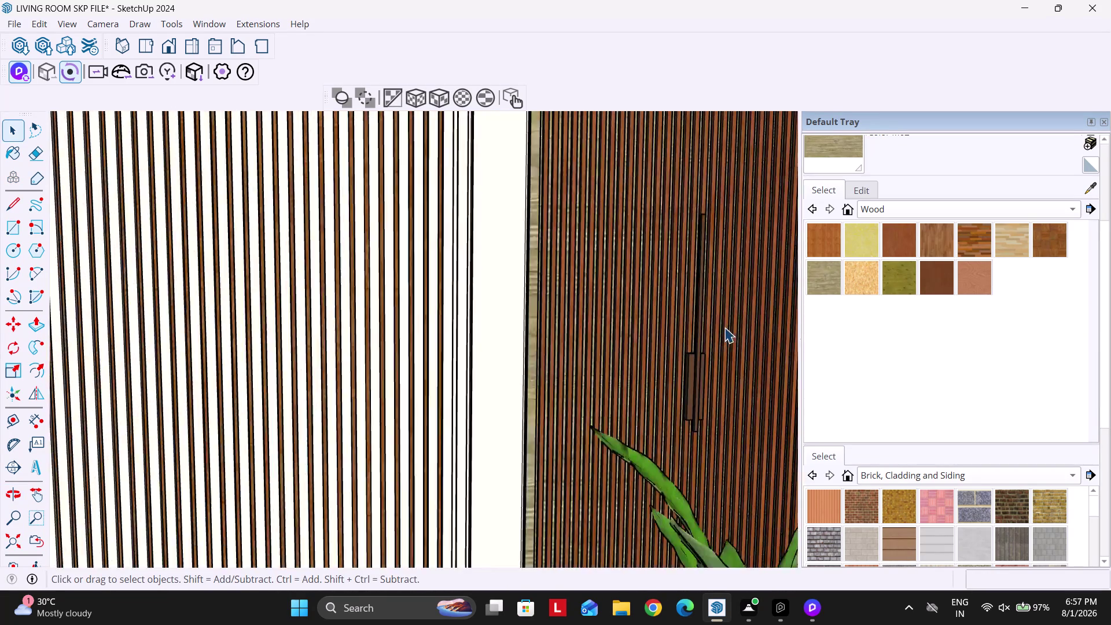
scroll(up, 3)
click(671, 384)
click(399, 99)
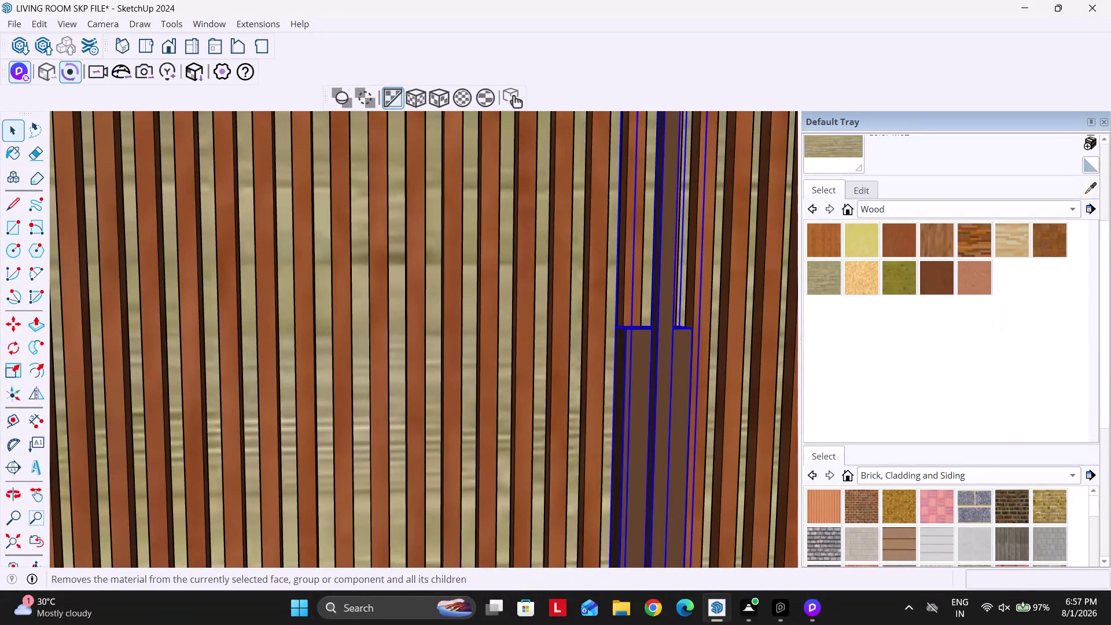
click(939, 202)
click(900, 85)
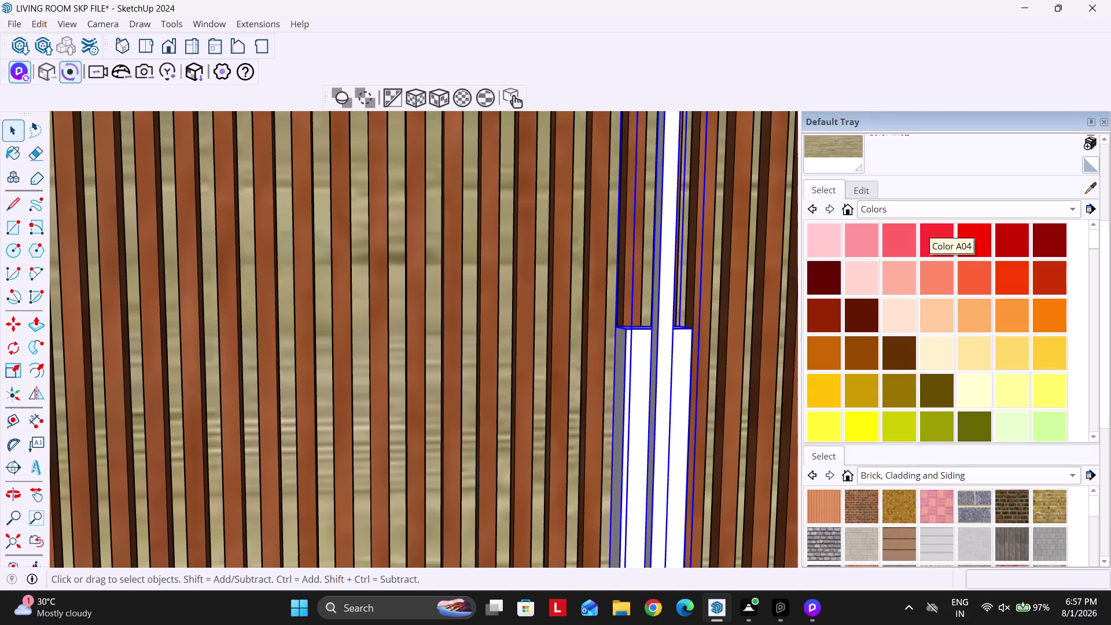
Paint the sconce body black from the Colors library, then return to D5 Render.
scroll(down, 3)
scroll(up, 3)
click(809, 386)
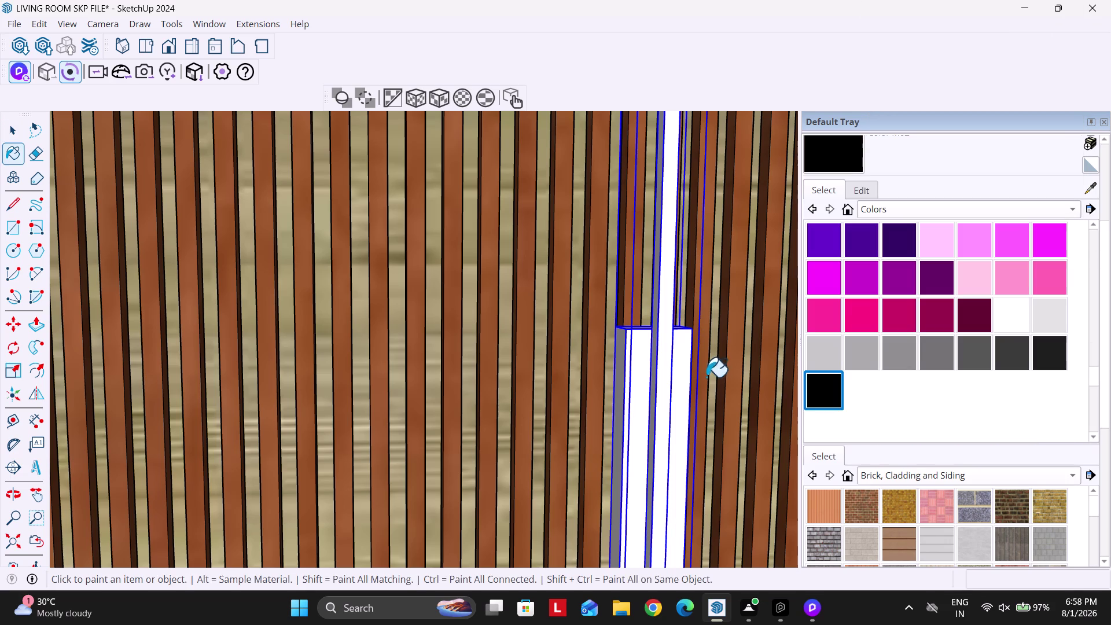
click(656, 372)
key(space)
scroll(down, 3)
key(Escape)
key(Escape)
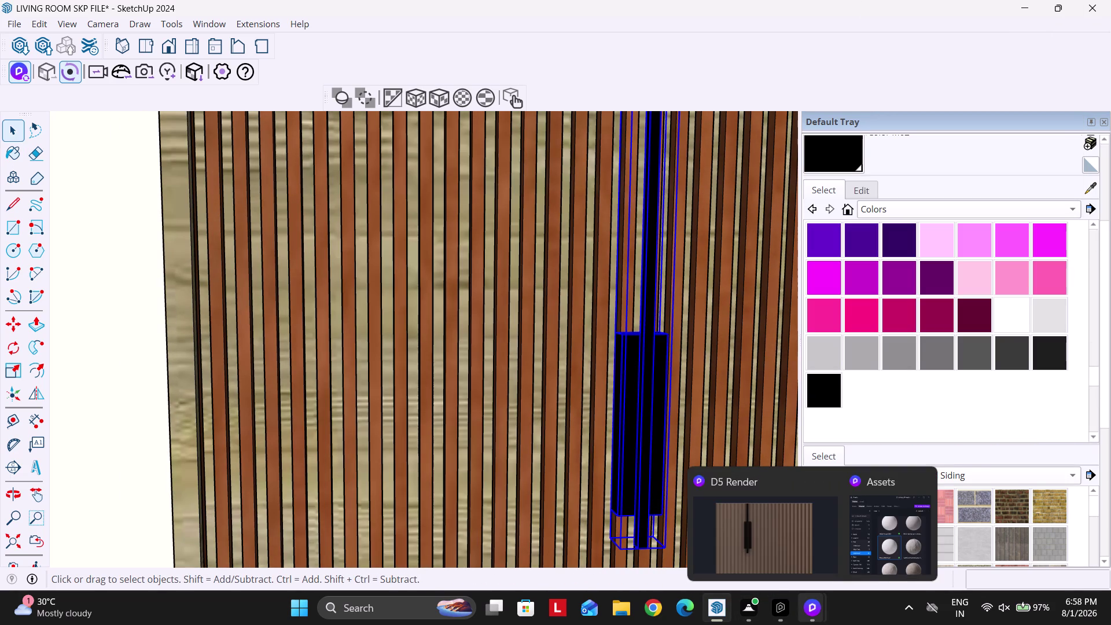
click(813, 617)
key(alt+Tab)
key(alt+Tab)
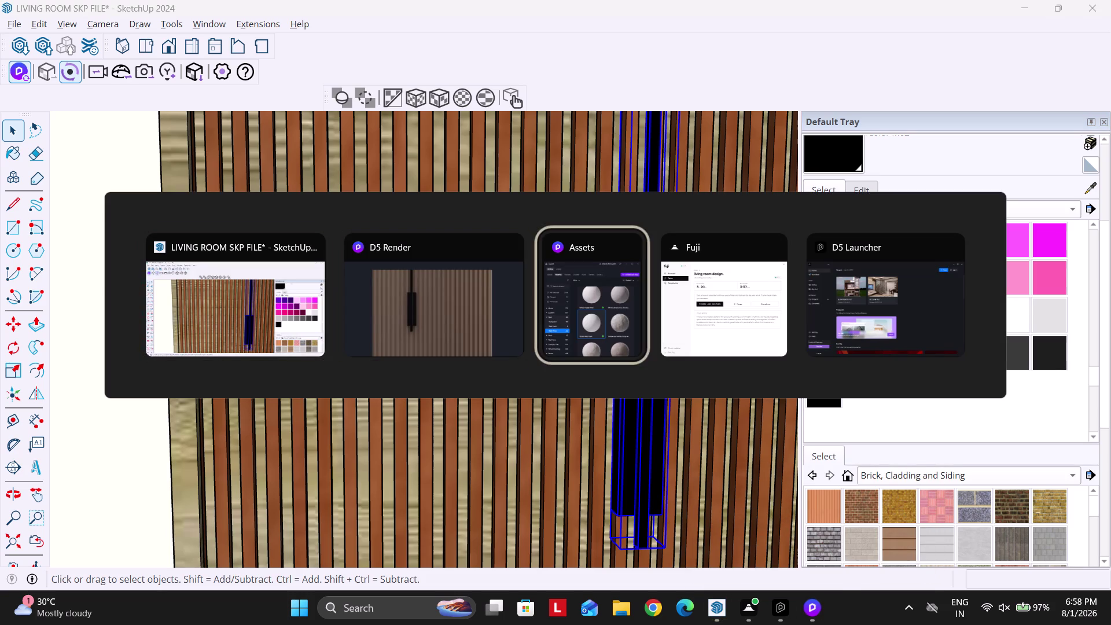